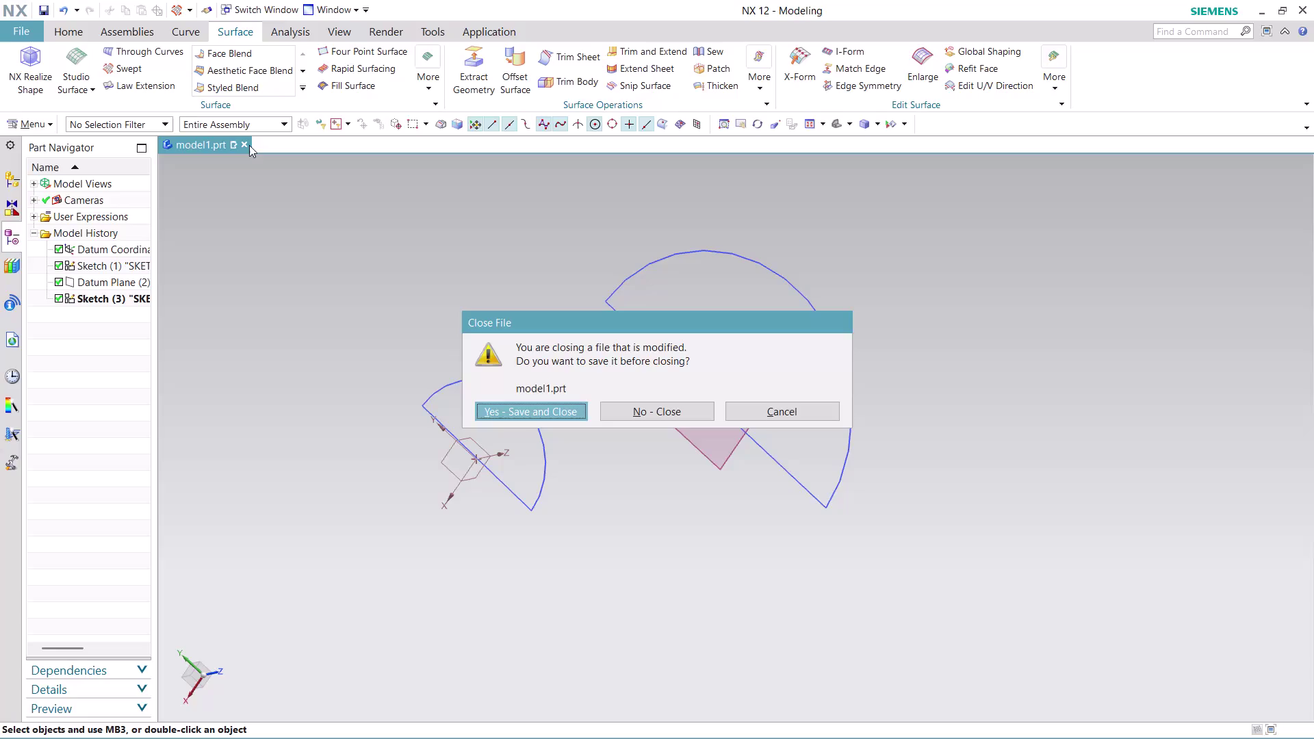
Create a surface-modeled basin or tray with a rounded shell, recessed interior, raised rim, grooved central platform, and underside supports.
Close model1.prt, search commands for JOURNAL, and choose to record a new journal.
click(682, 412)
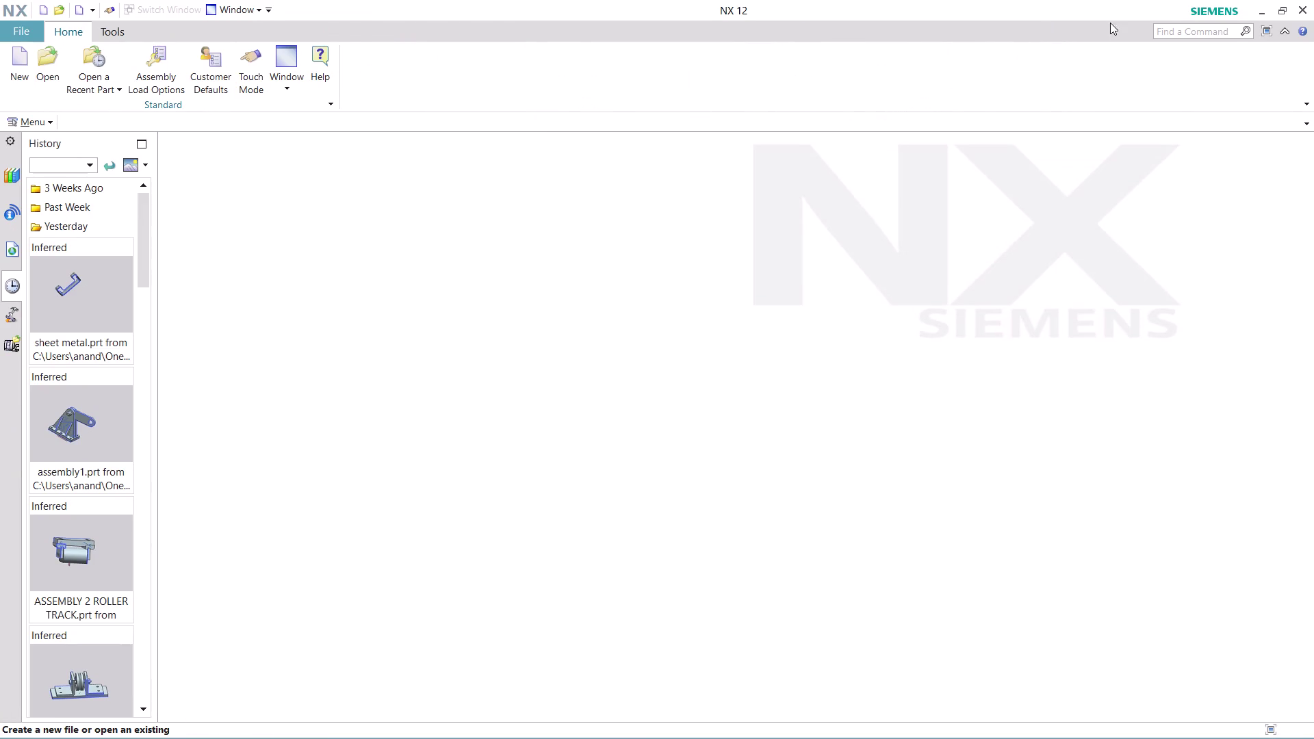
click(1180, 28)
key(j)
key(o)
text(UE)
key(BackSpace)
text(RNAL)
key(Return)
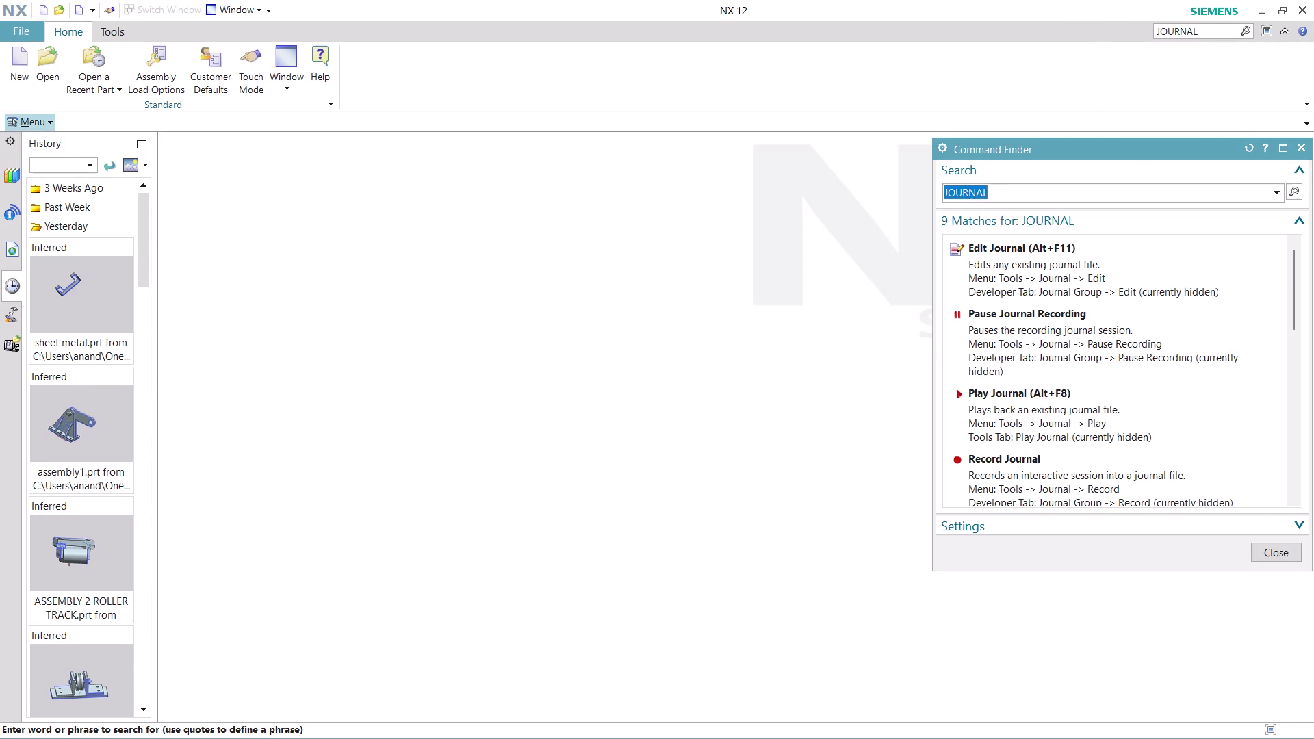
scroll(down, 3)
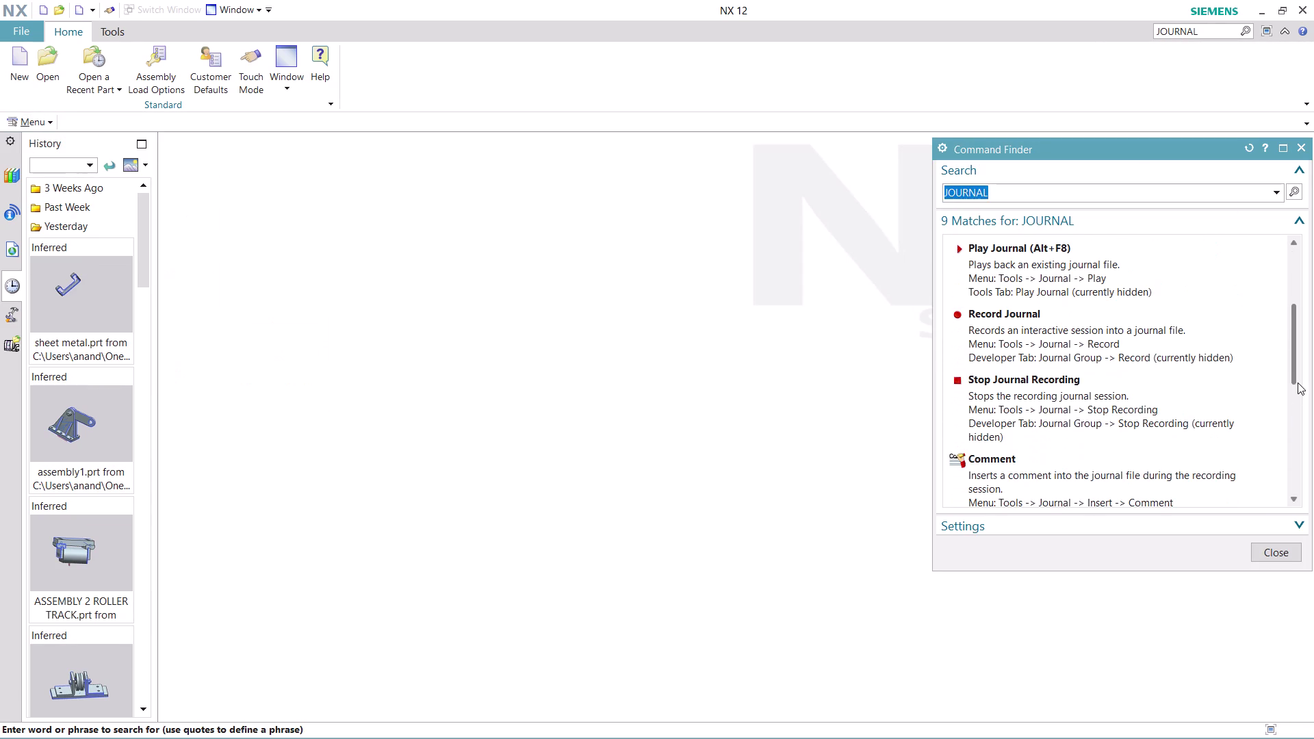
click(997, 317)
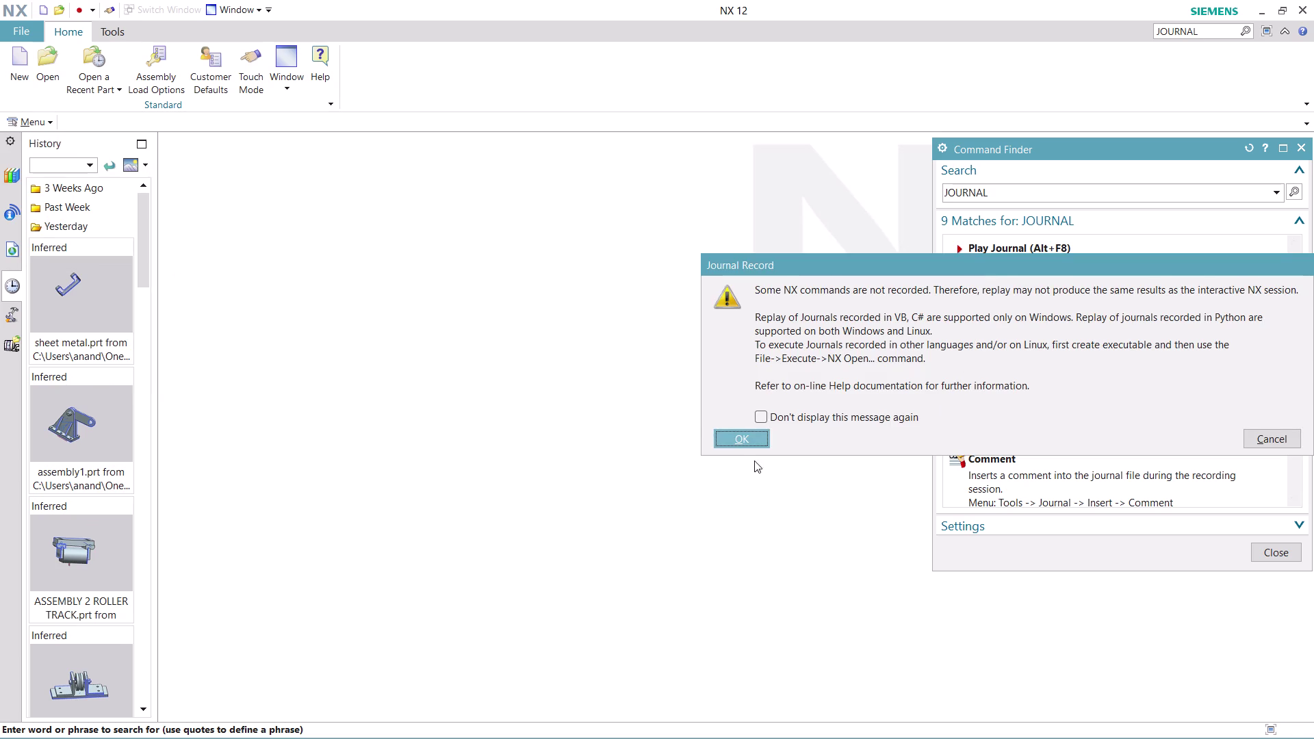
Accept the journal warning and browse to Desktop > nx-cad drawing files.
click(738, 437)
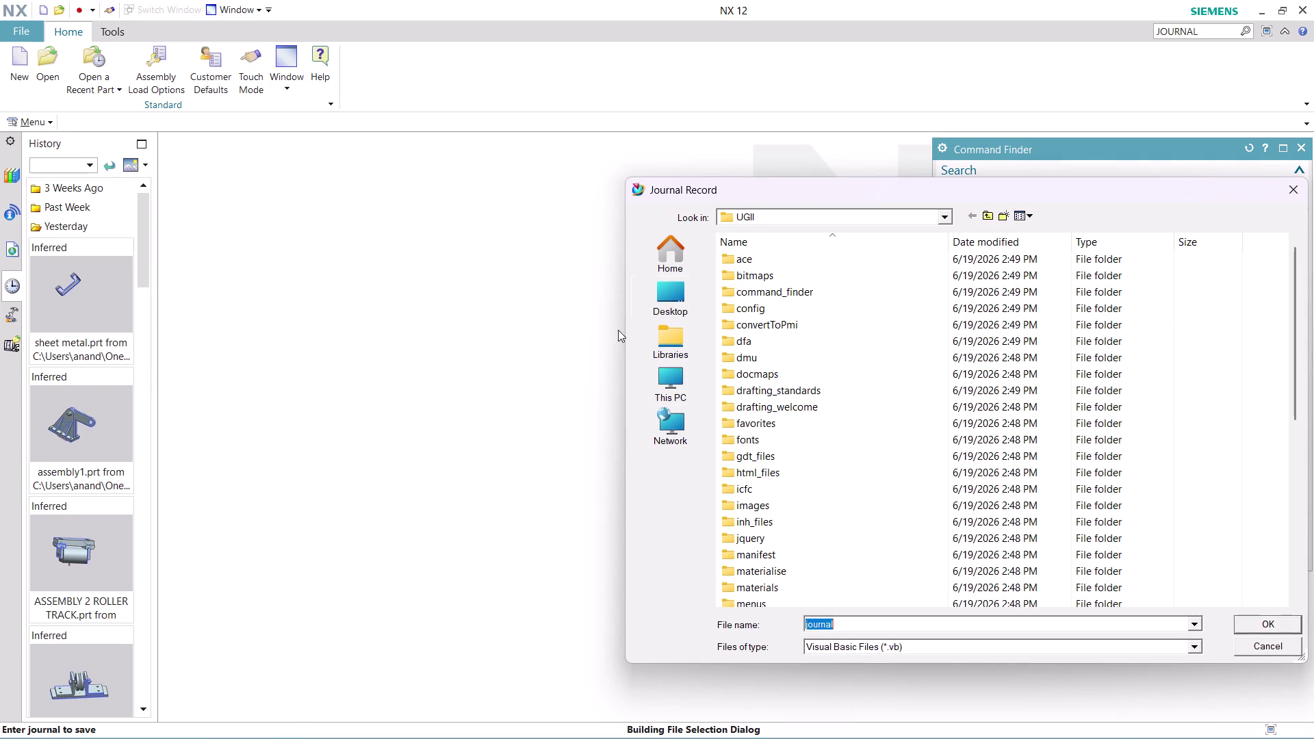
click(678, 301)
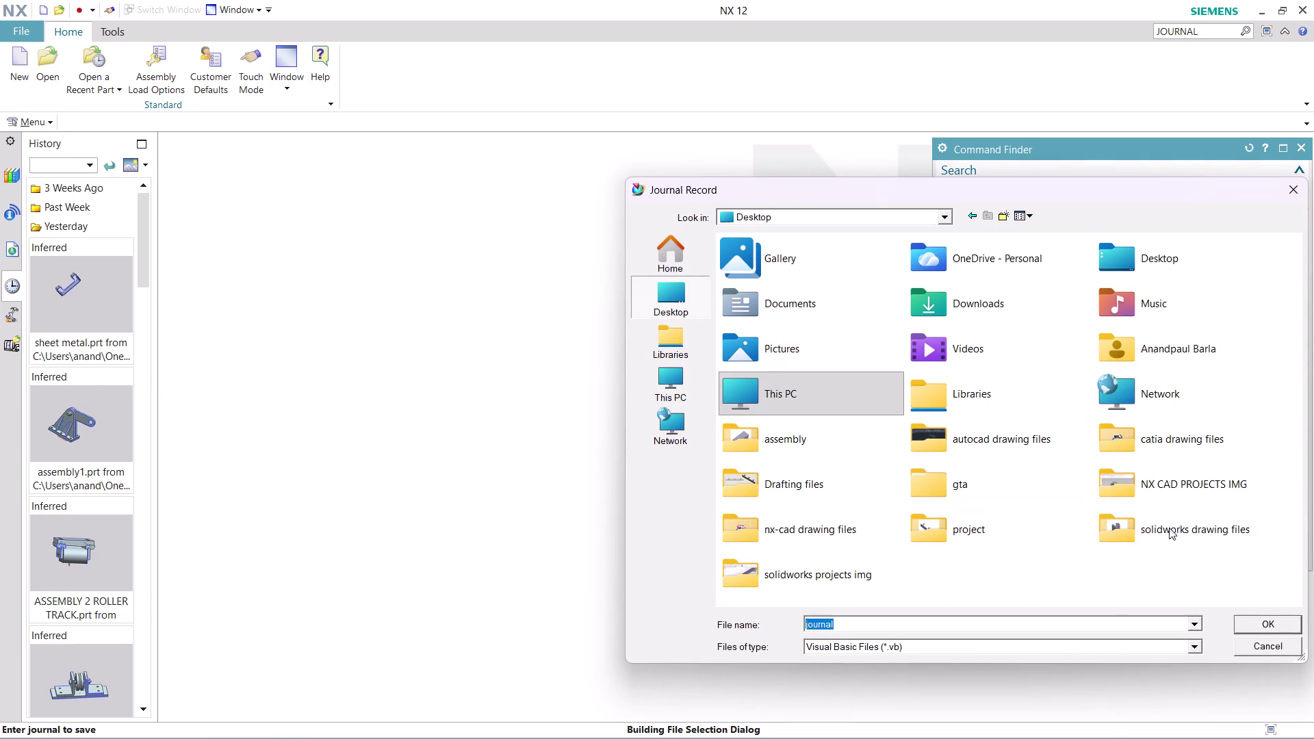
double_click(816, 524)
click(854, 621)
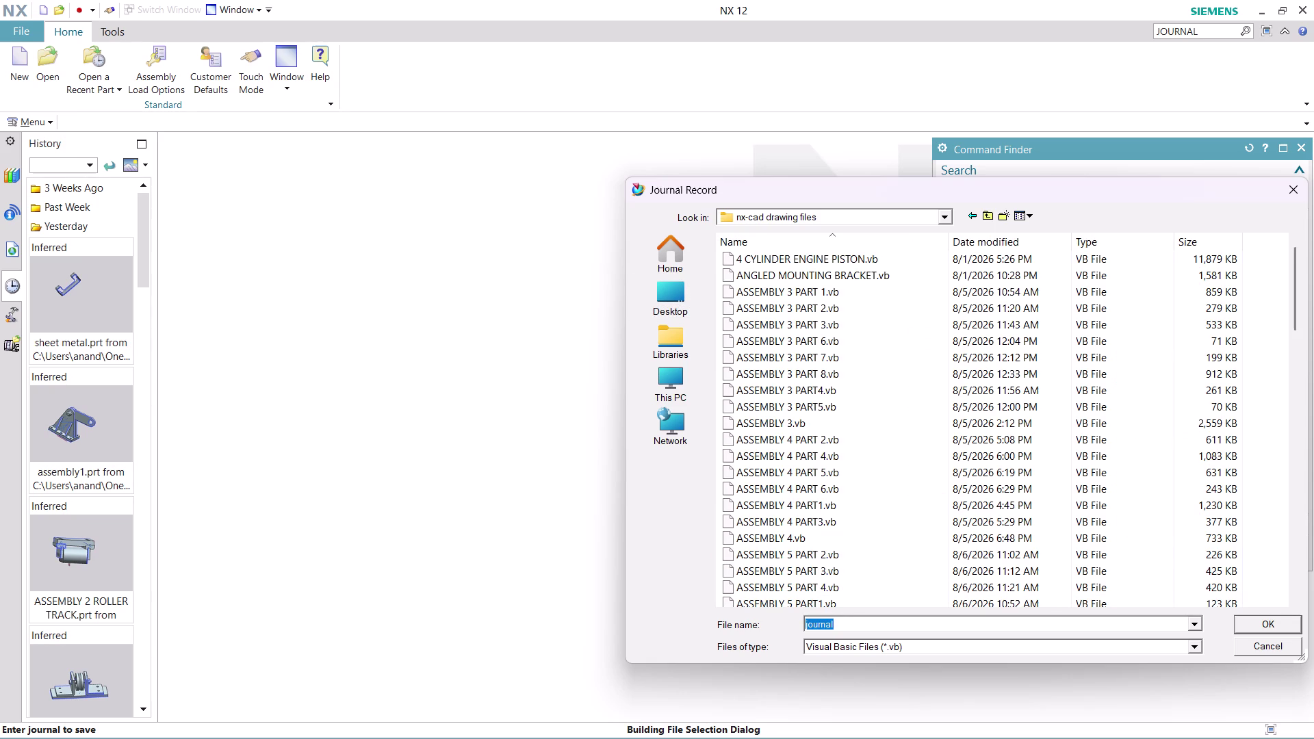
Name the journal 'SURFACE MODEL 1', start recording, and close Command Finder.
click(854, 622)
text(NX)
key(BackSpace)
key(BackSpace)
key(BackSpace)
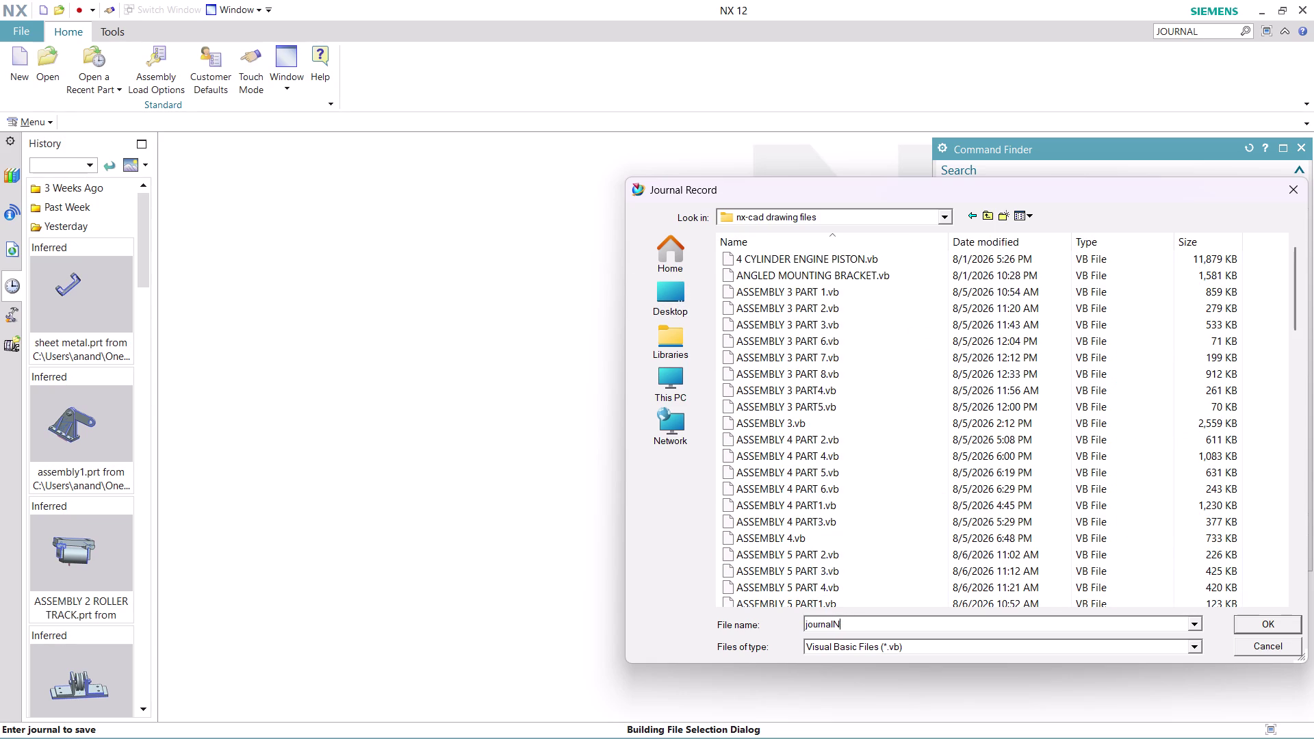
text(S)
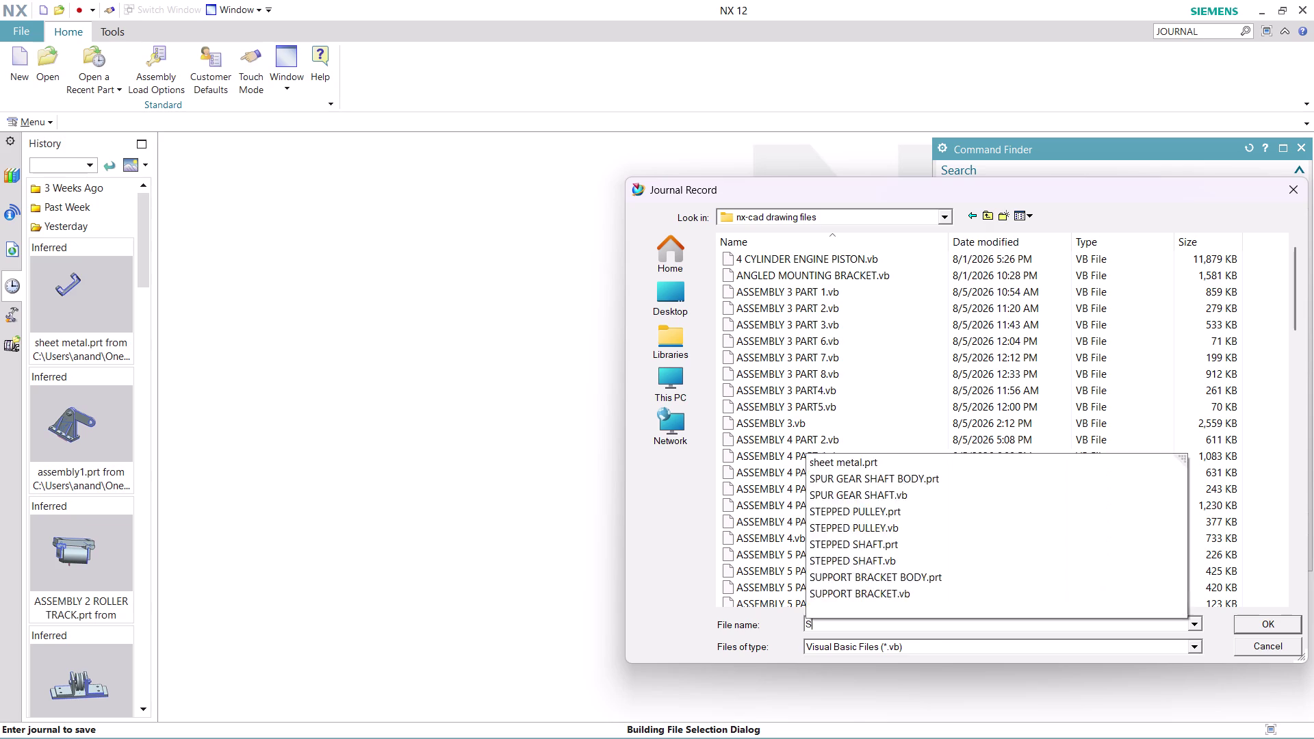
text(U)
key(r)
text(F)
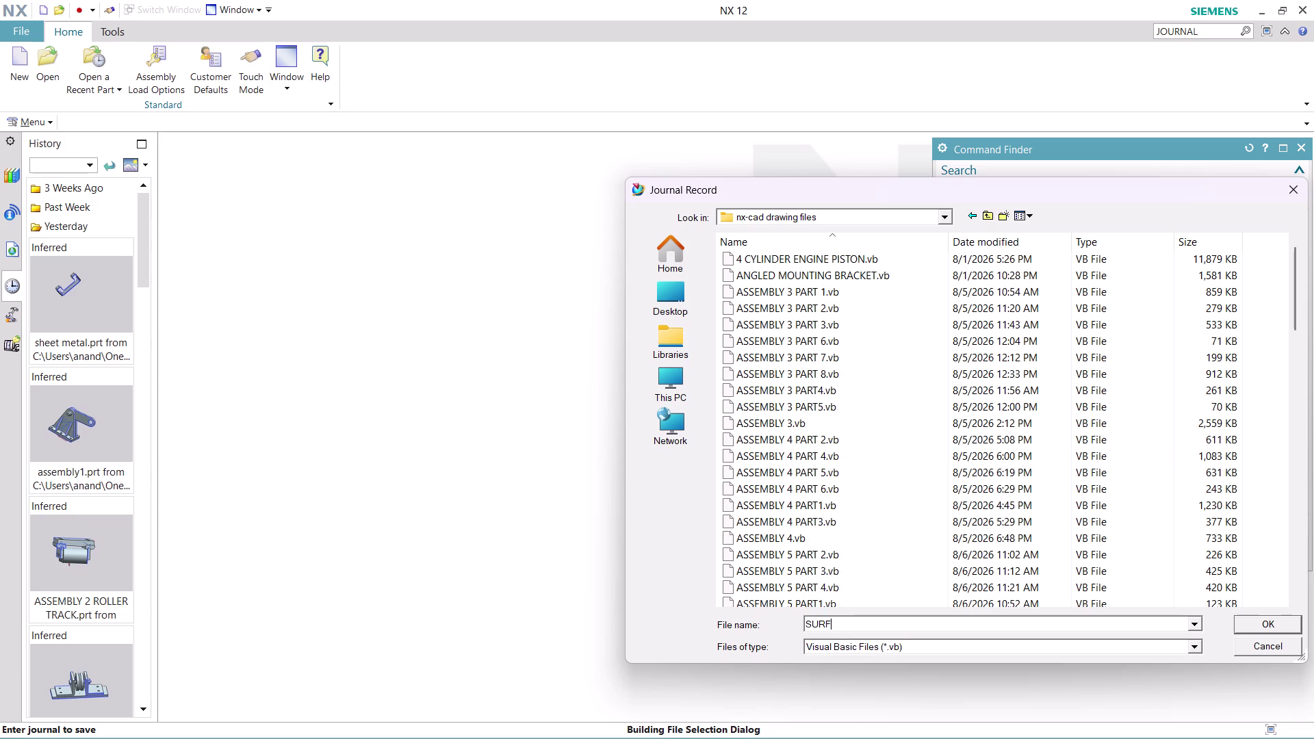
text(ACE)
key(space)
text(M)
text(ODEL)
key(space)
key(1)
key(Return)
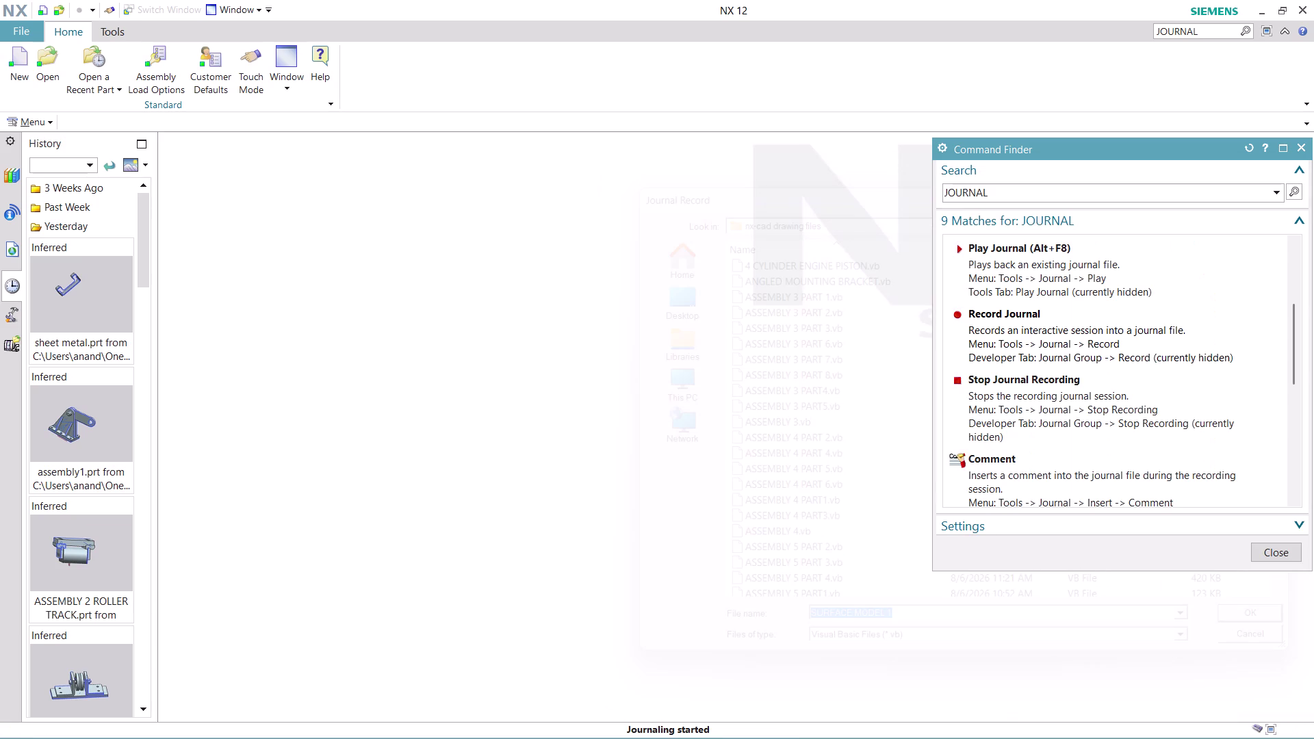
click(1285, 547)
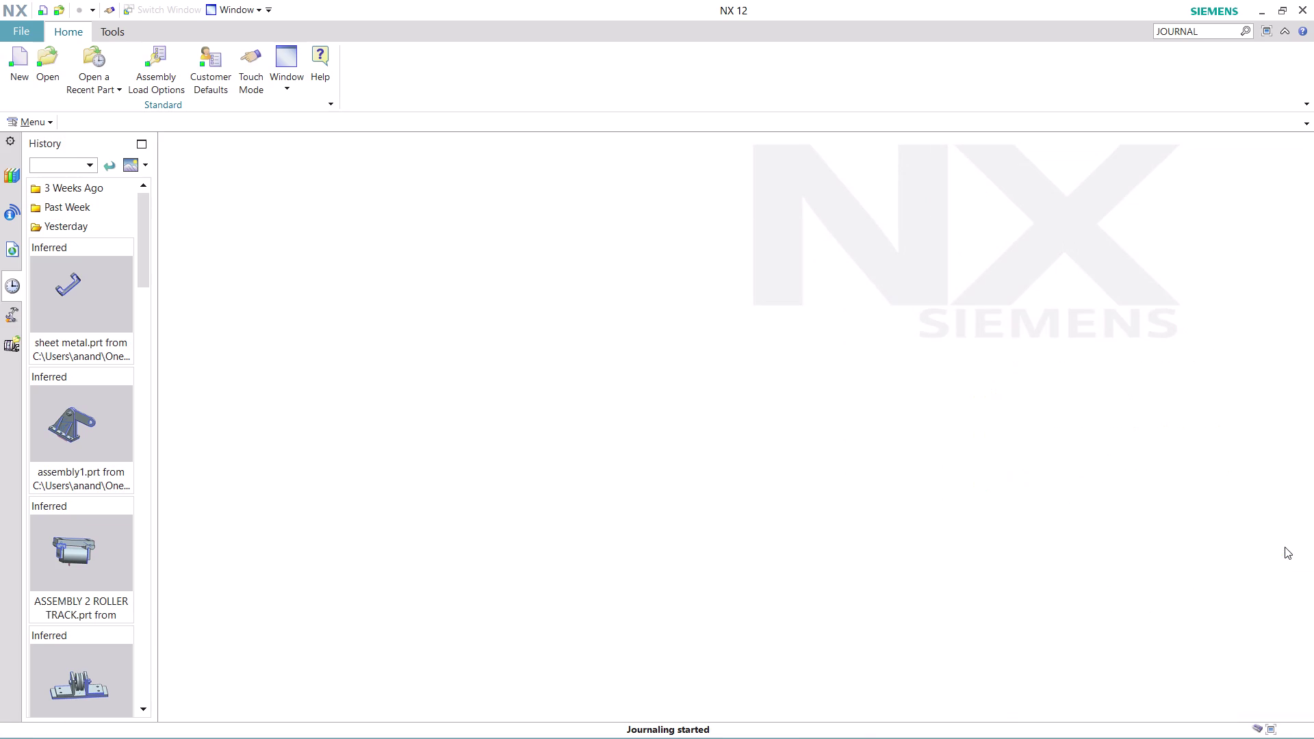
Create a new part from the millimetre Model template.
click(14, 83)
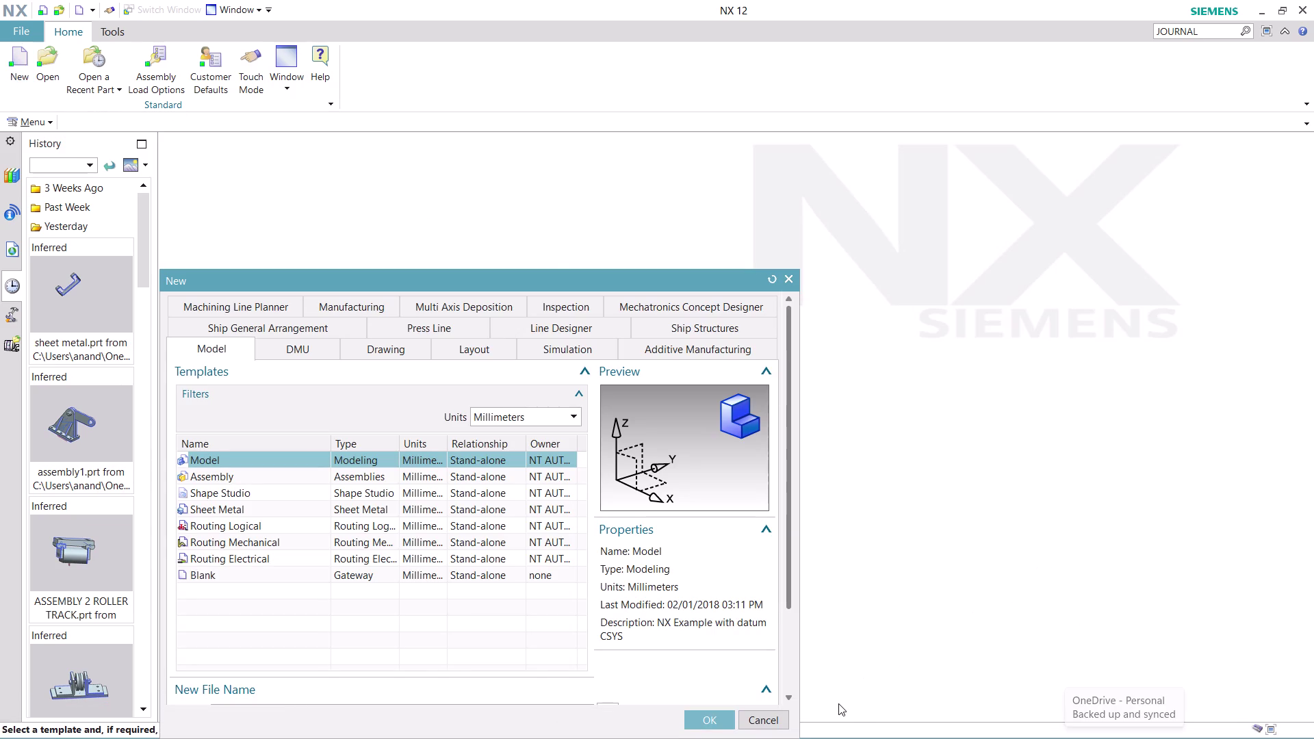
click(712, 723)
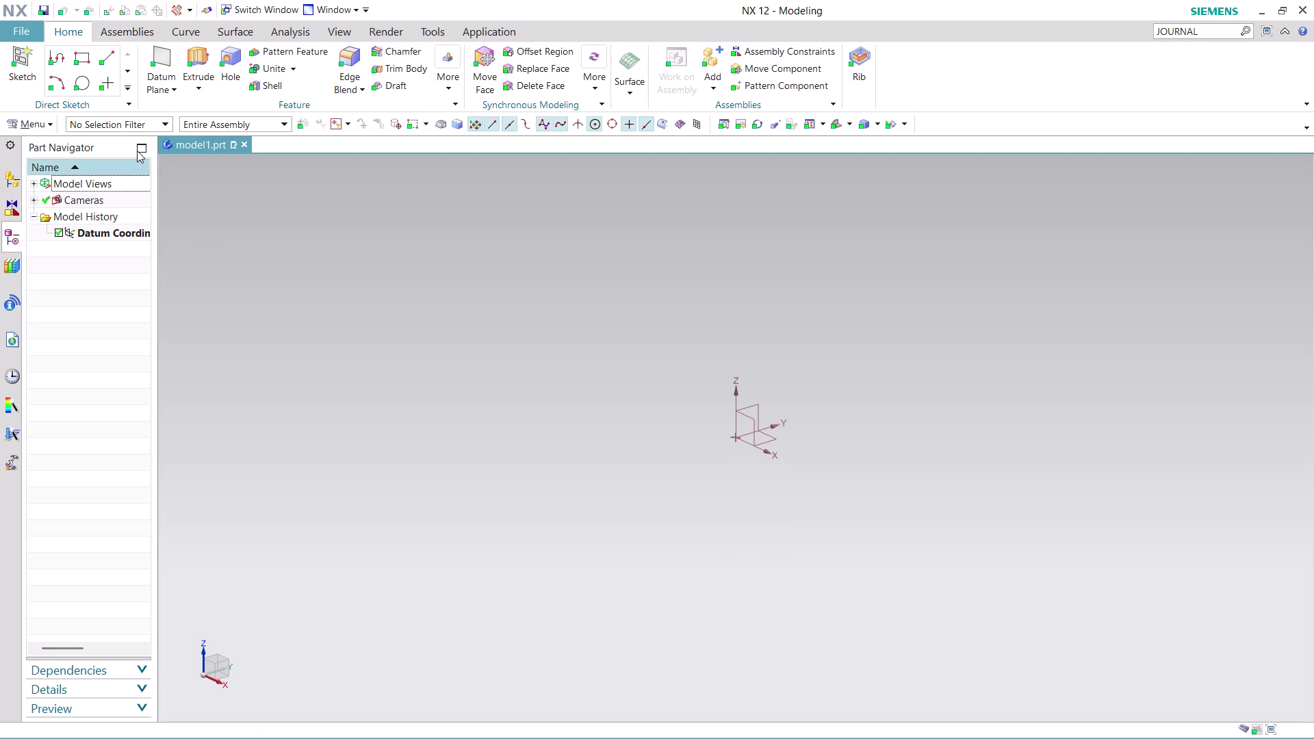
click(44, 119)
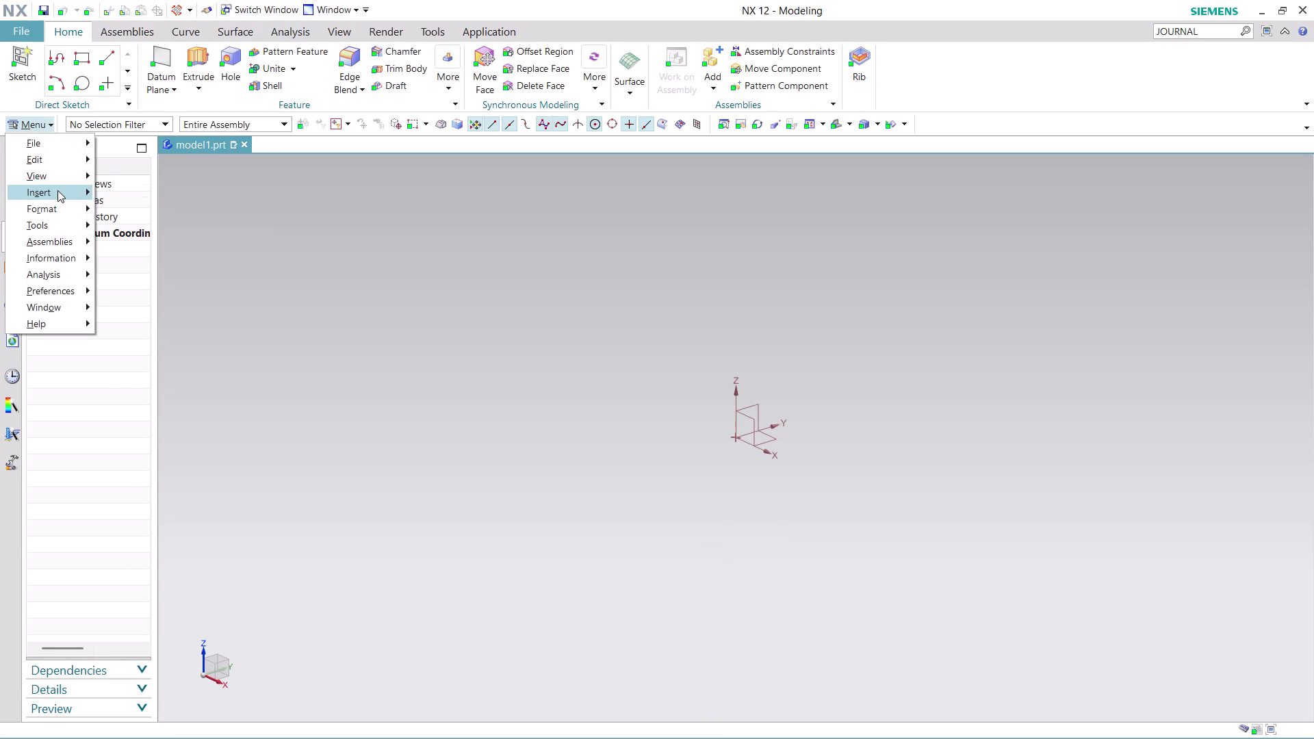
Create a sketch on the XY plane with a horizontal reference and origin at the datum origin.
click(183, 211)
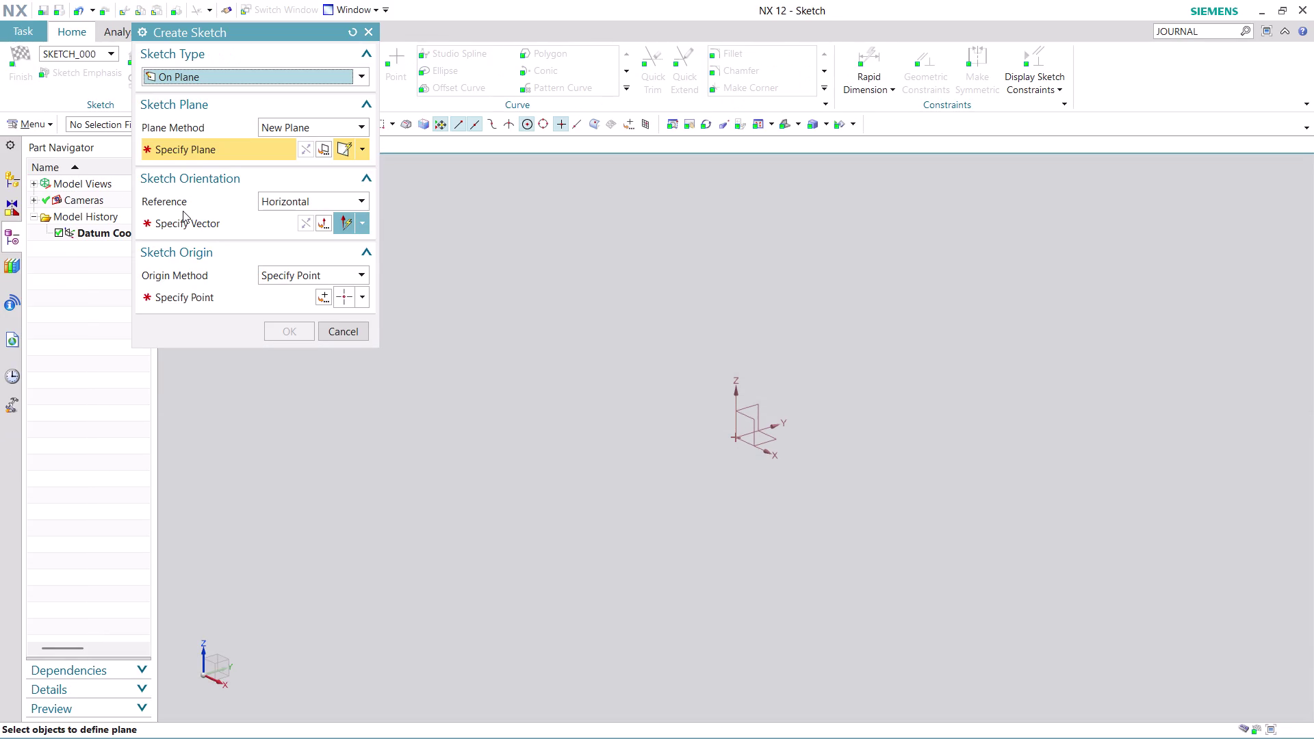
click(777, 439)
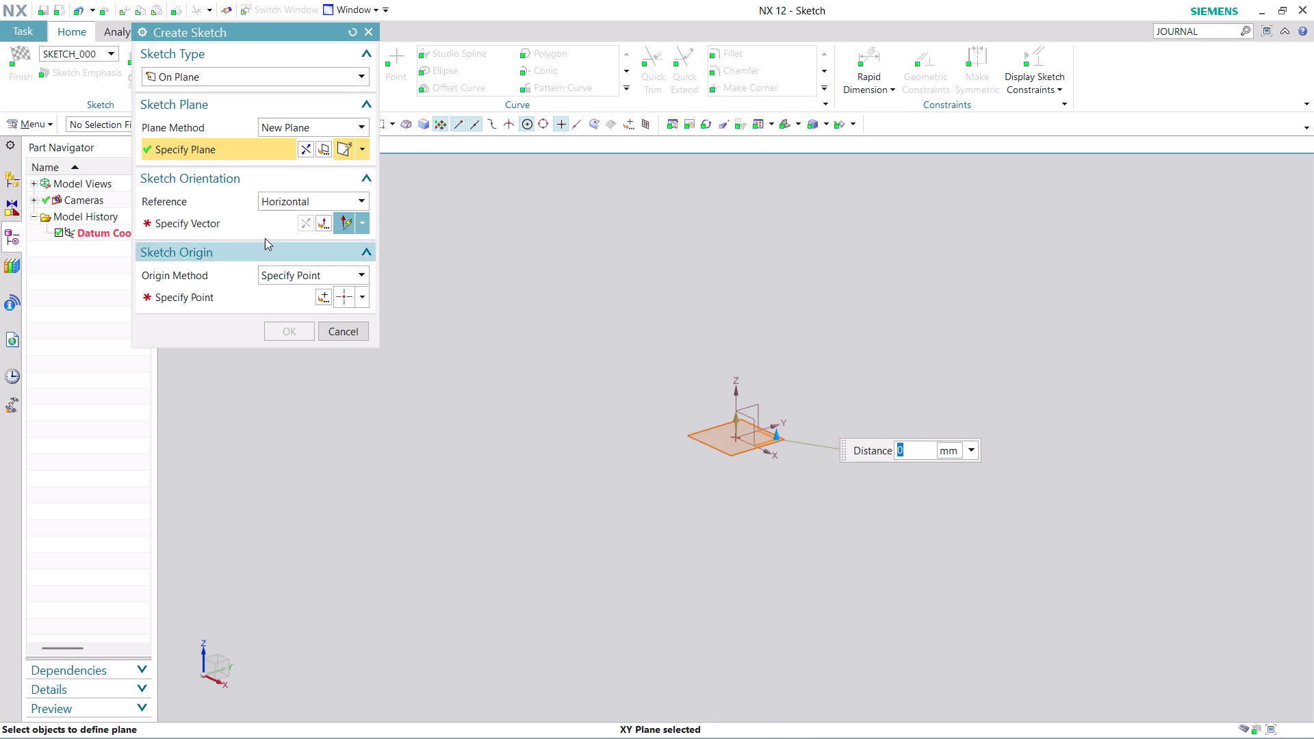
click(260, 230)
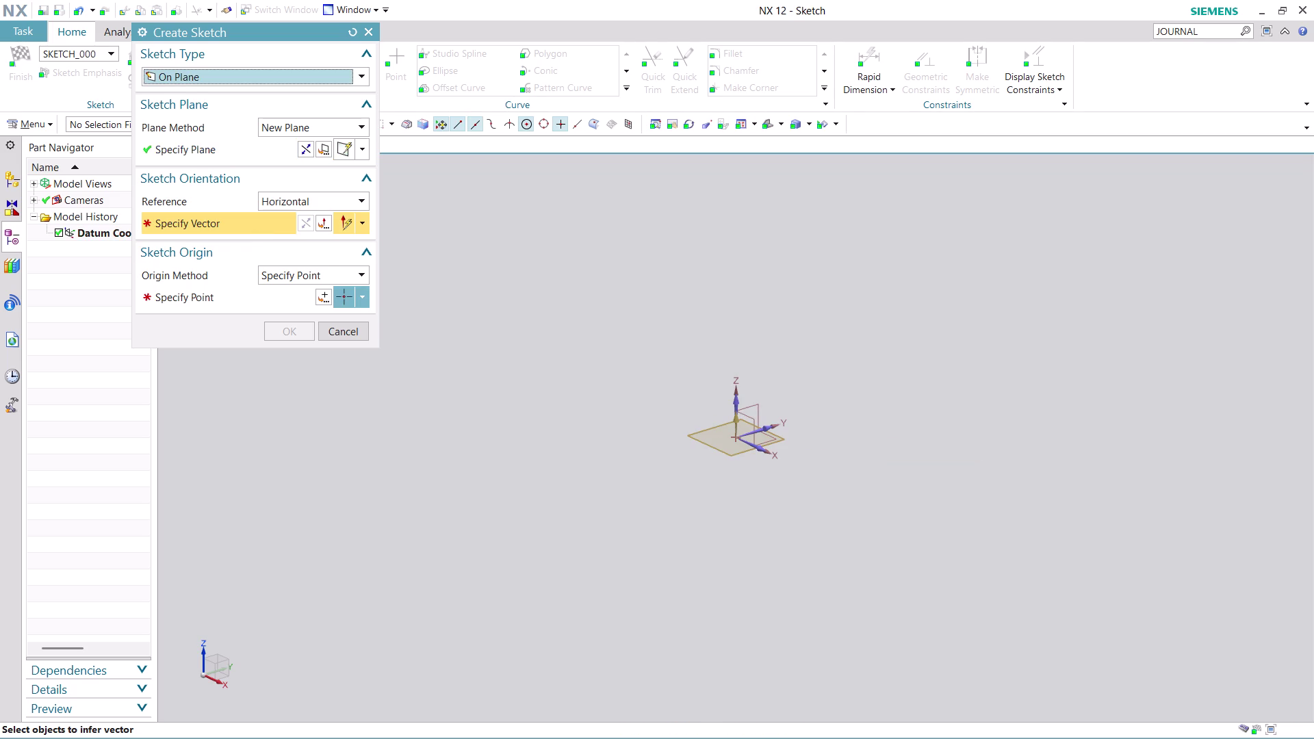
click(768, 423)
click(325, 302)
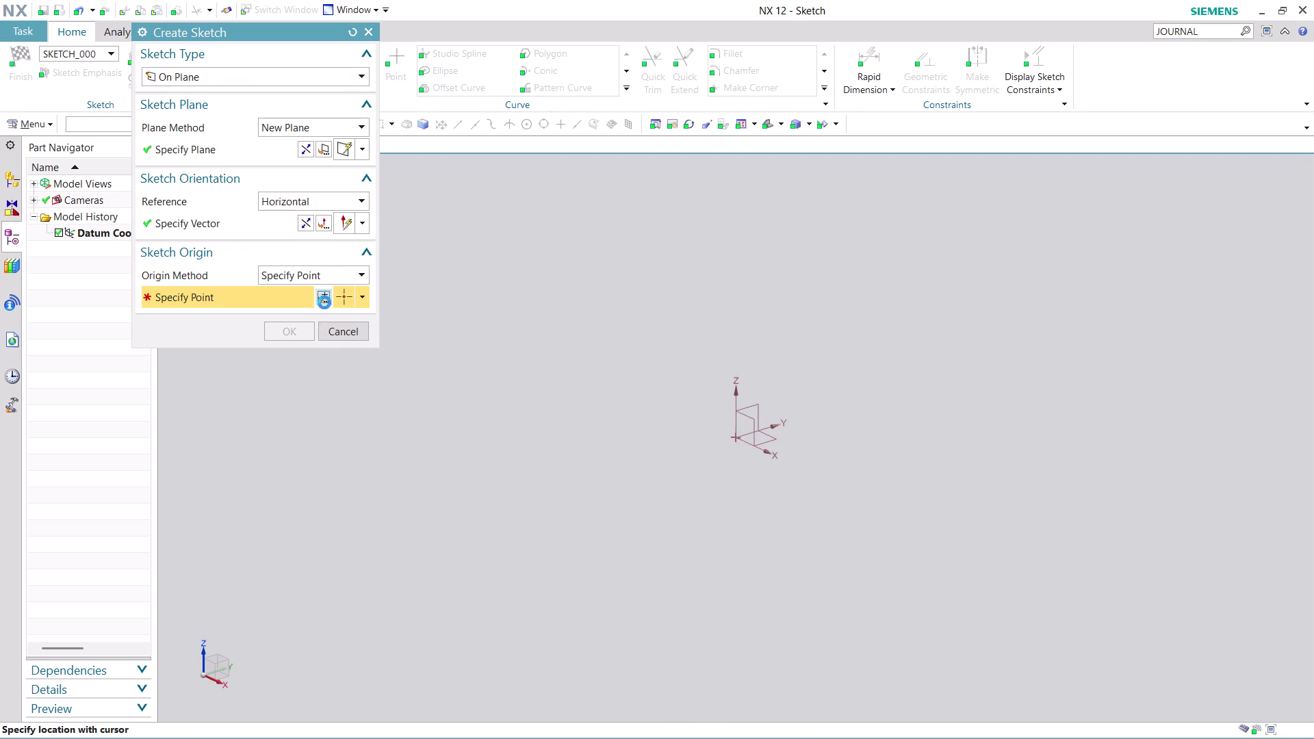
click(295, 314)
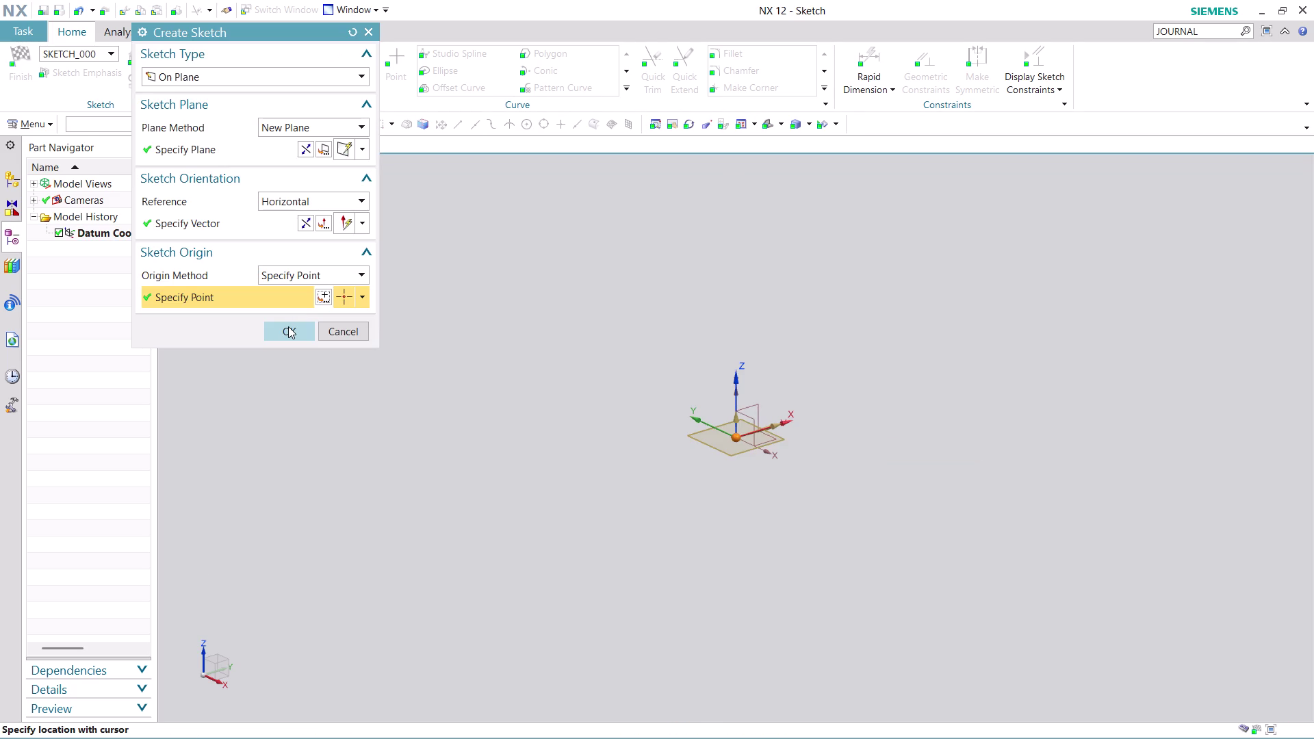
click(288, 327)
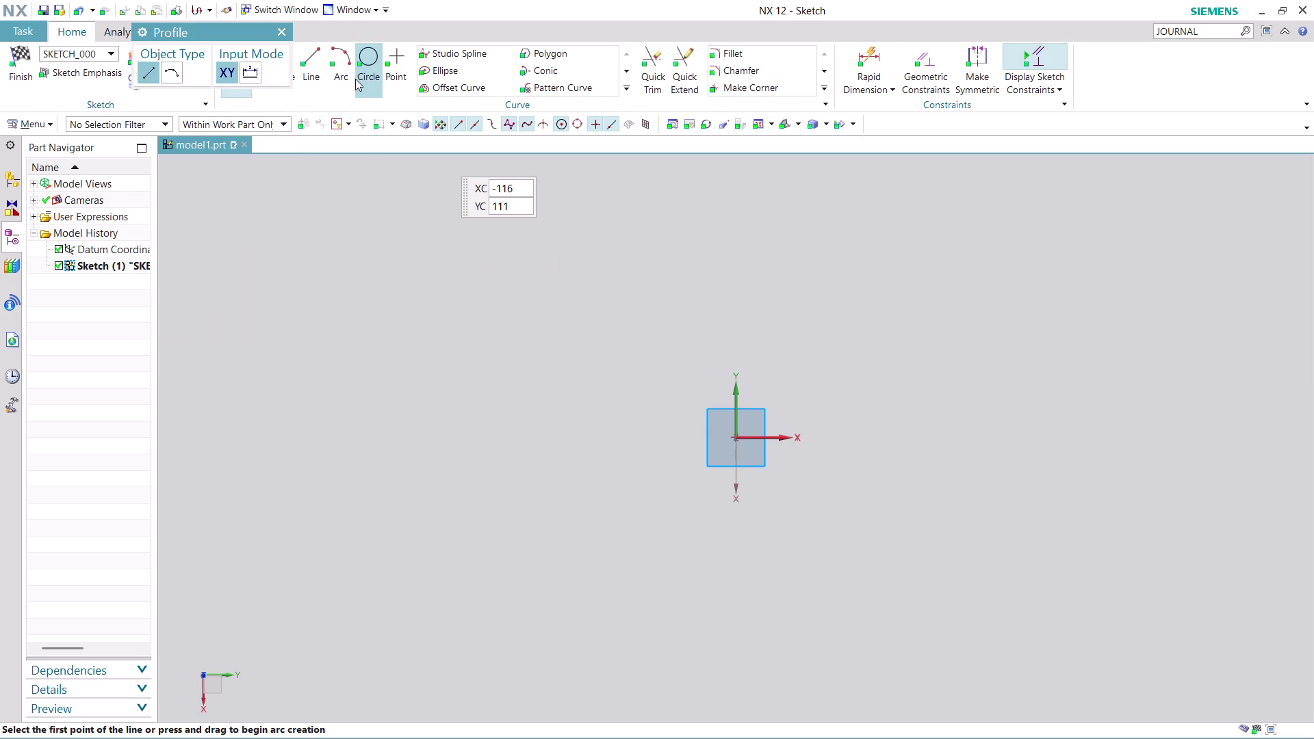
Start a corner-based rectangle, then abandon it.
drag(244, 32, 210, 143)
click(277, 60)
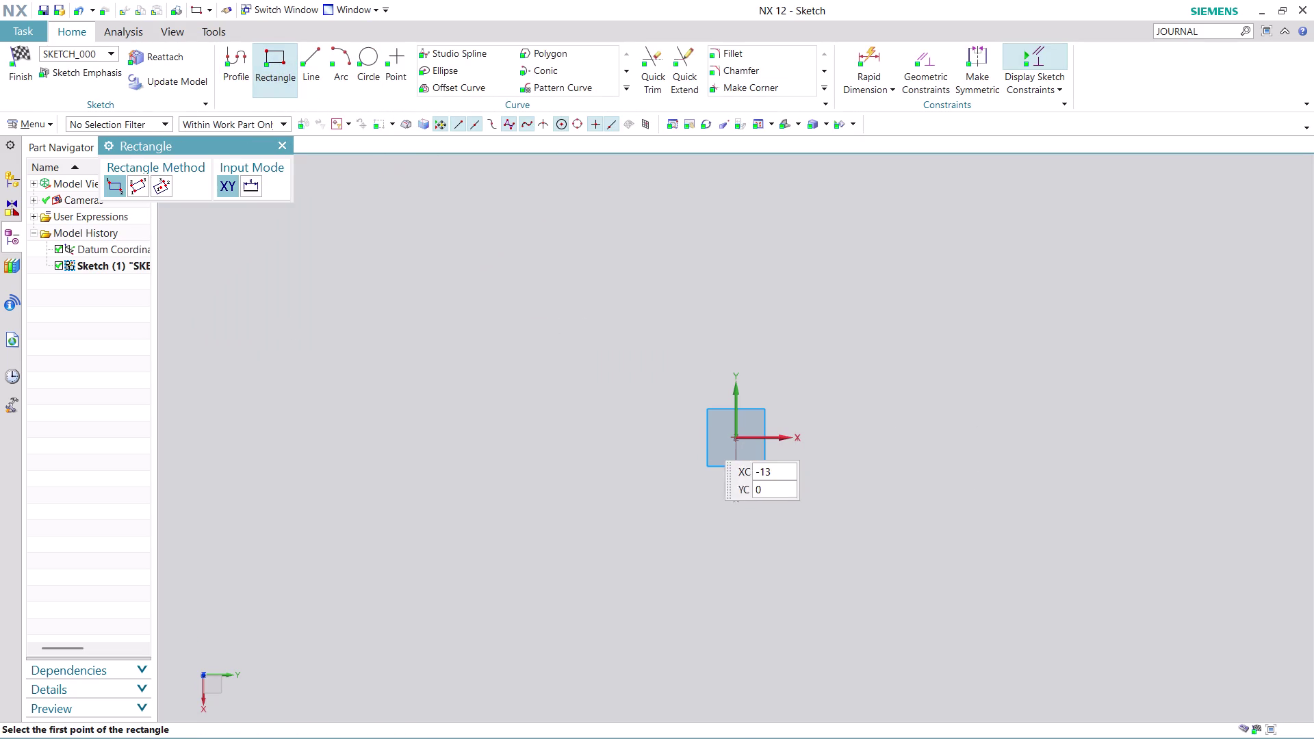
click(734, 437)
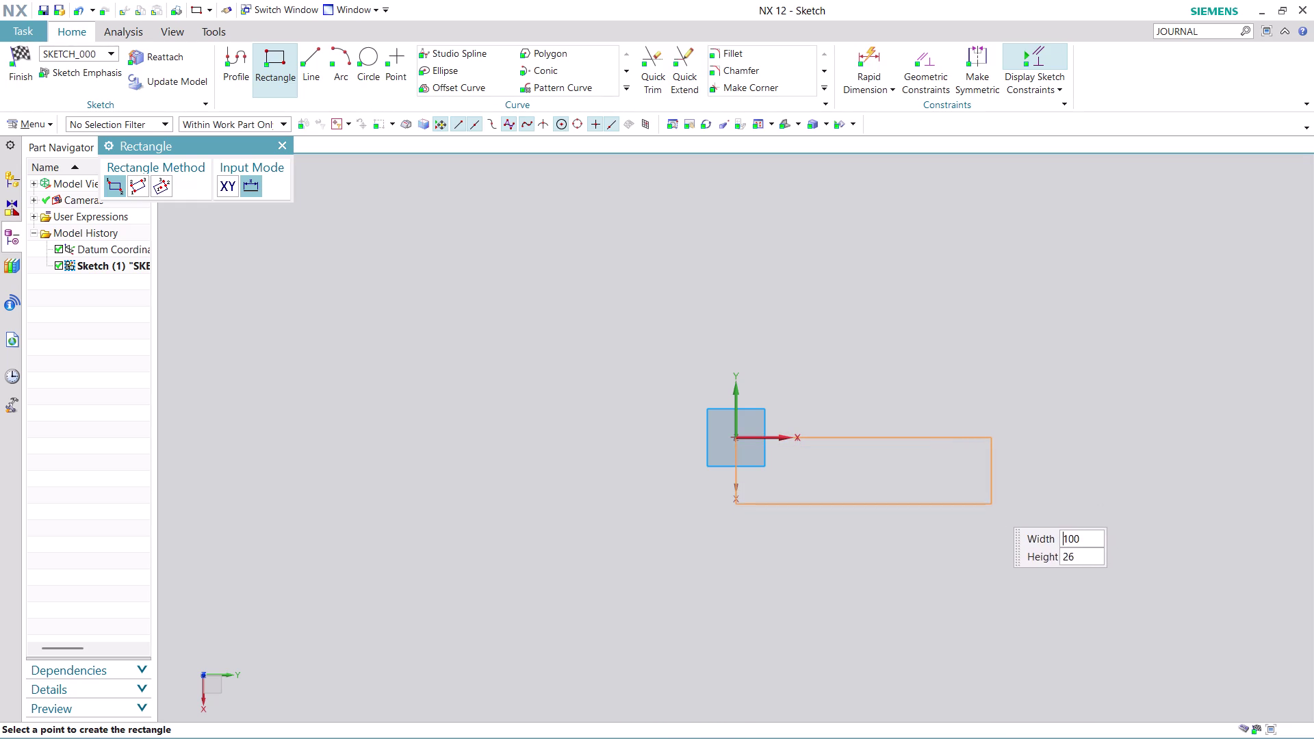
key(Escape)
Draw a From Center rectangle 180 wide at the origin and move its dimension above.
click(159, 185)
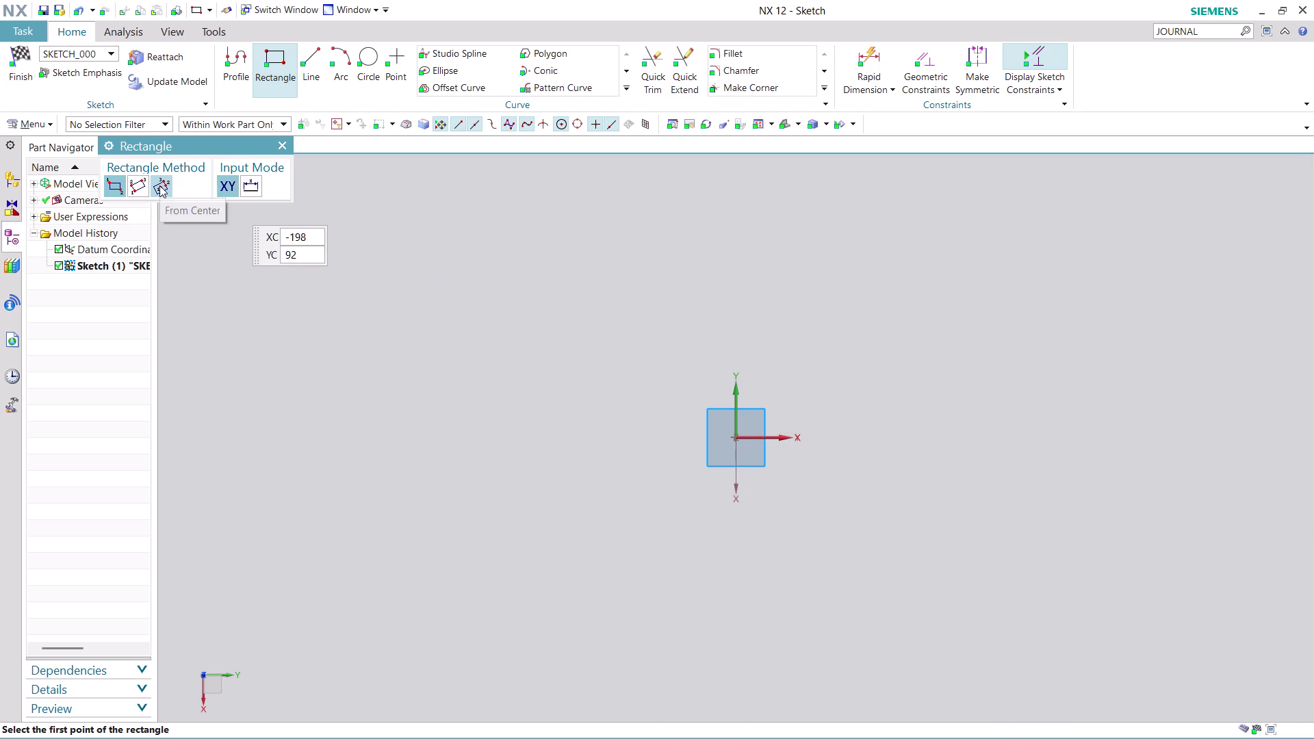
click(736, 436)
click(966, 437)
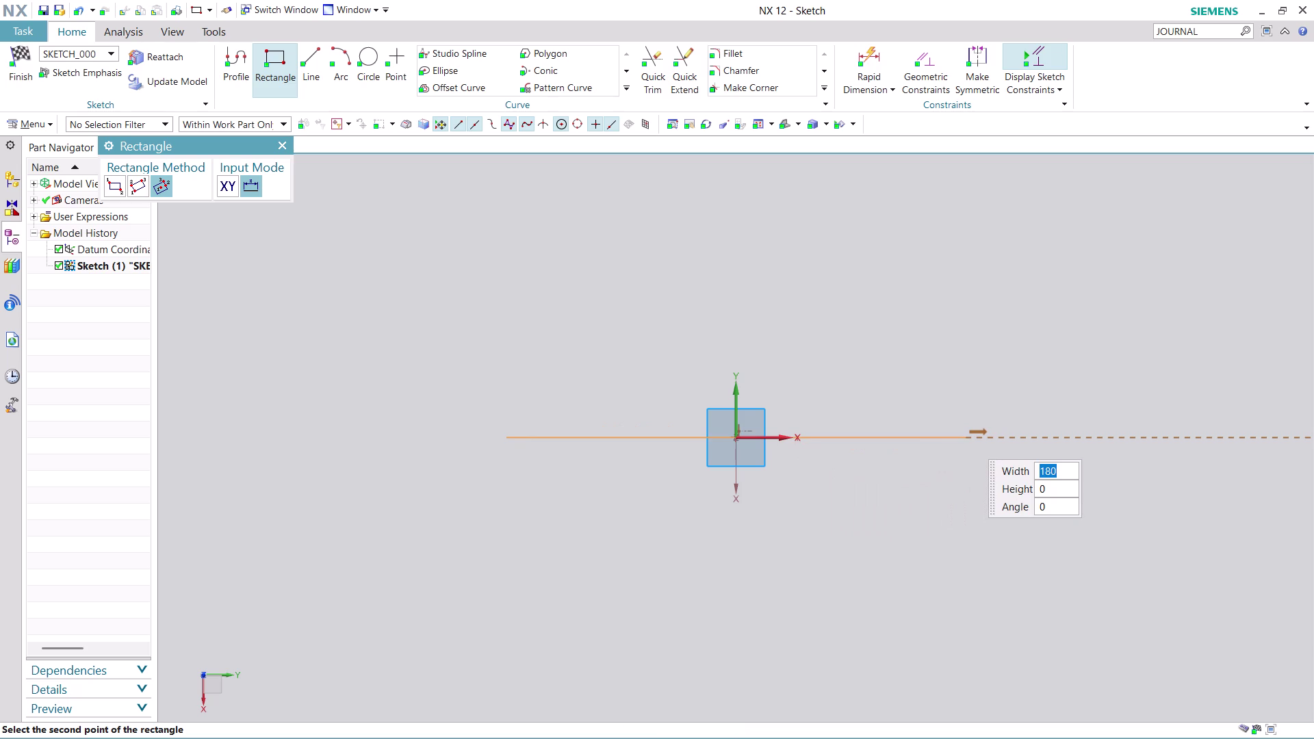
click(943, 566)
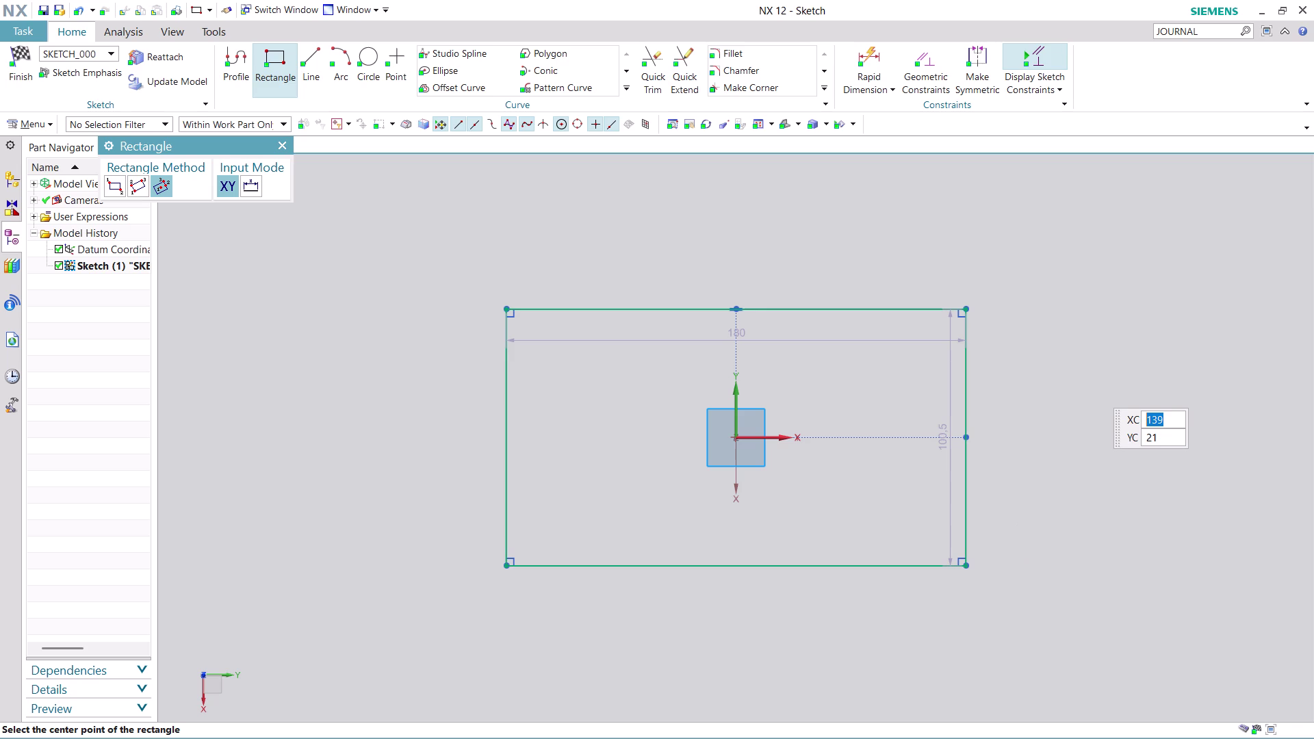
key(ctrl+super+F24)
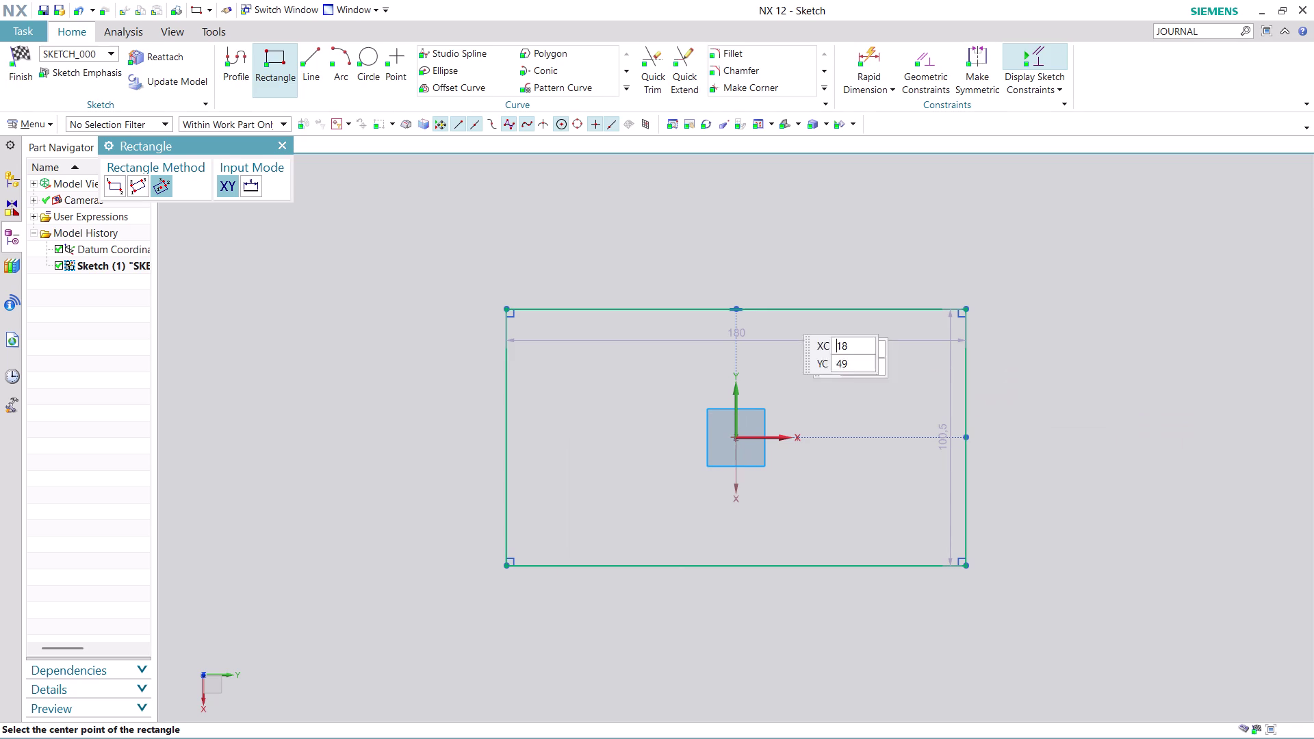
key(Escape)
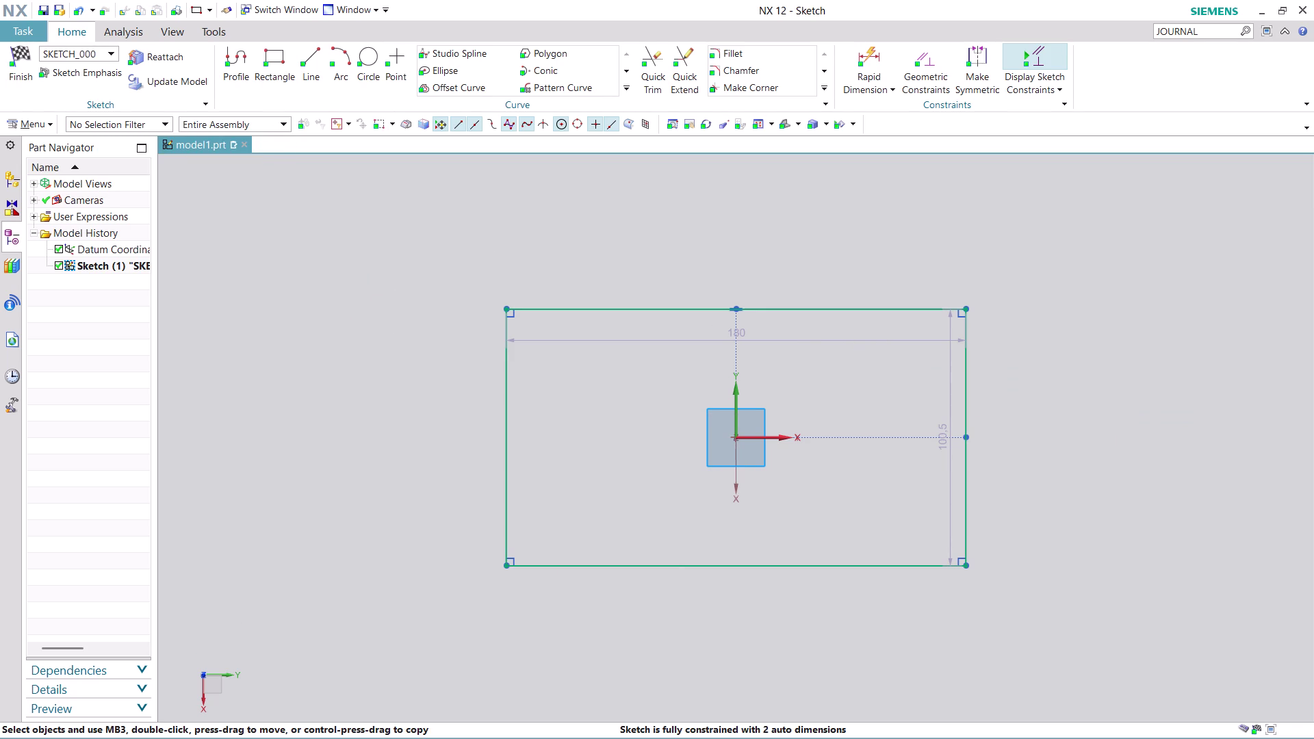
drag(651, 342, 652, 231)
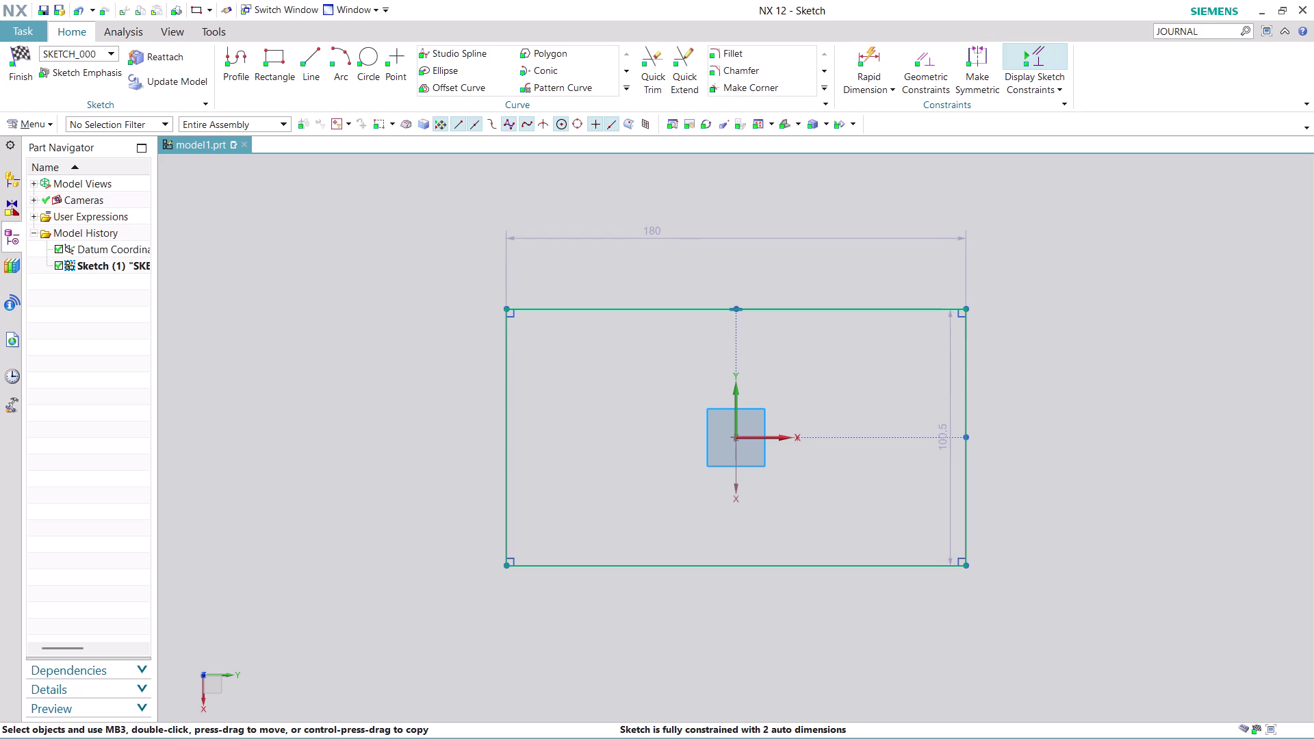
Drag the 100.5 height dimension clear of the rectangle.
drag(948, 474, 1091, 455)
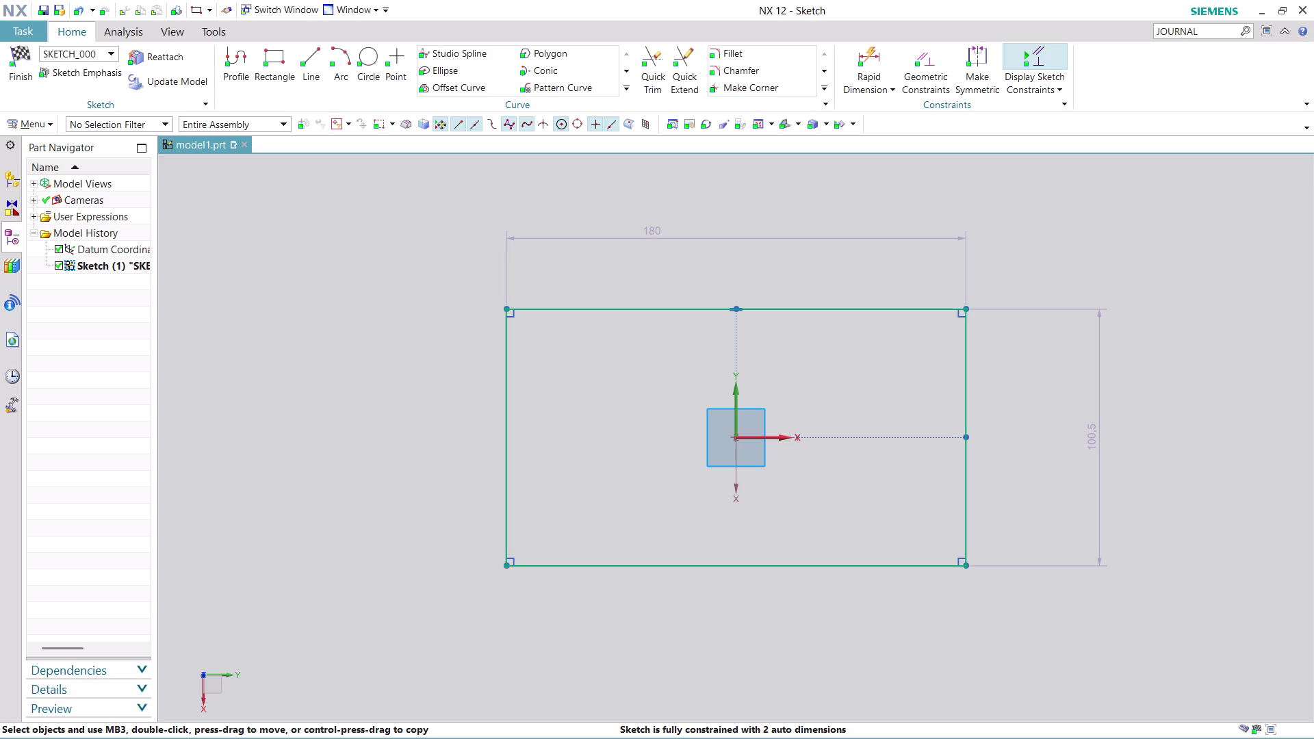
Change the rectangle's width dimension to 80 and height to 60.
double_click(666, 234)
double_click(666, 234)
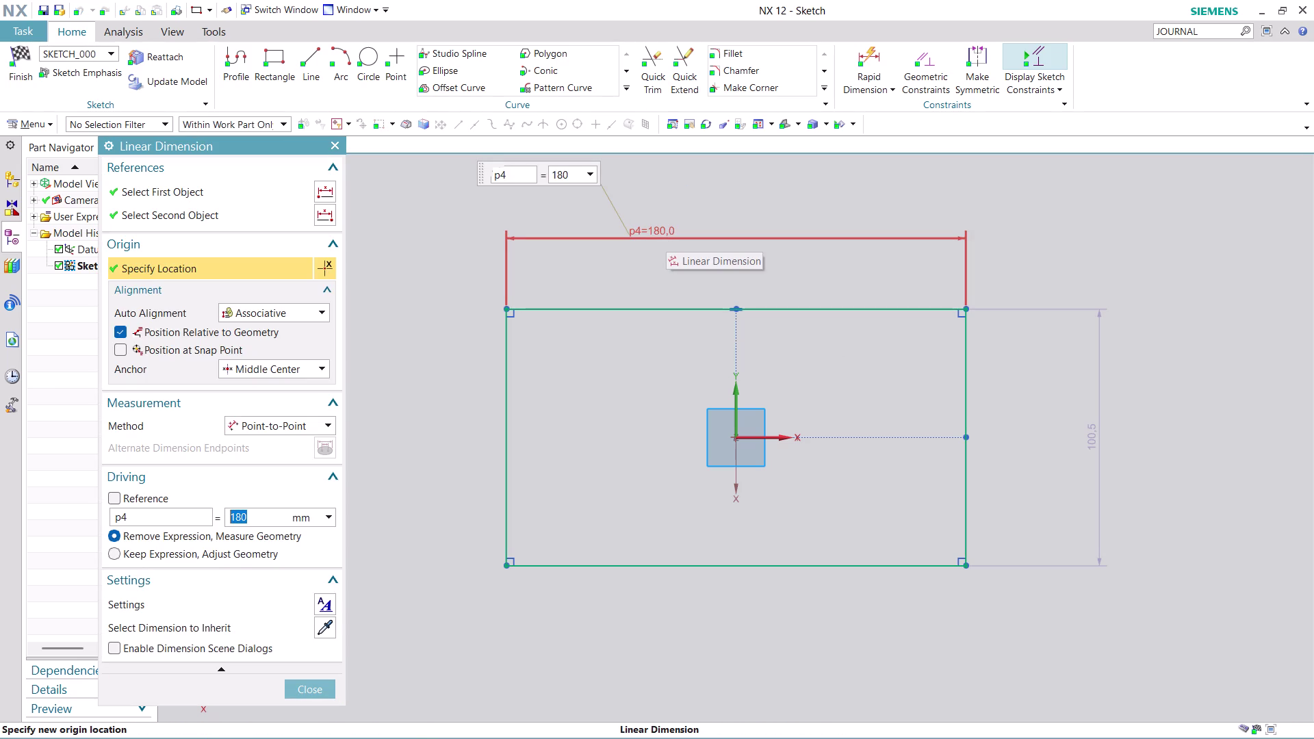
text(80)
key(Return)
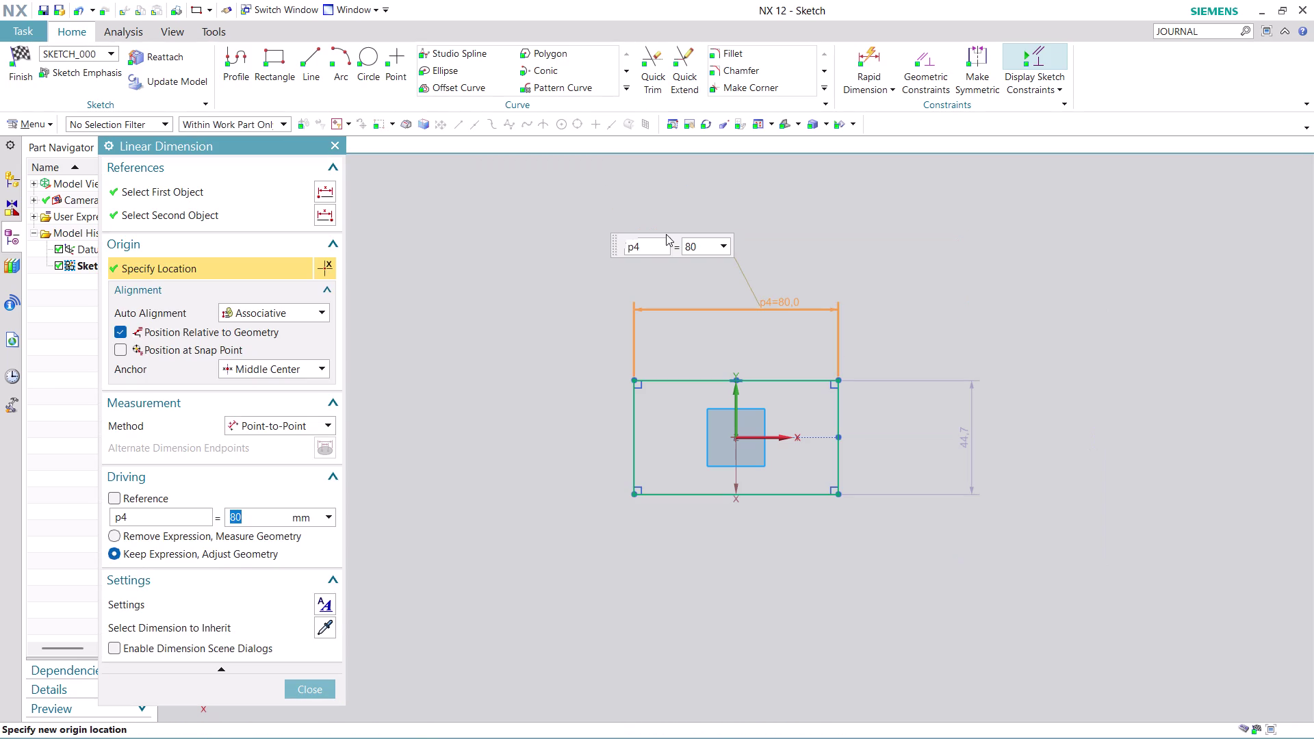
click(322, 691)
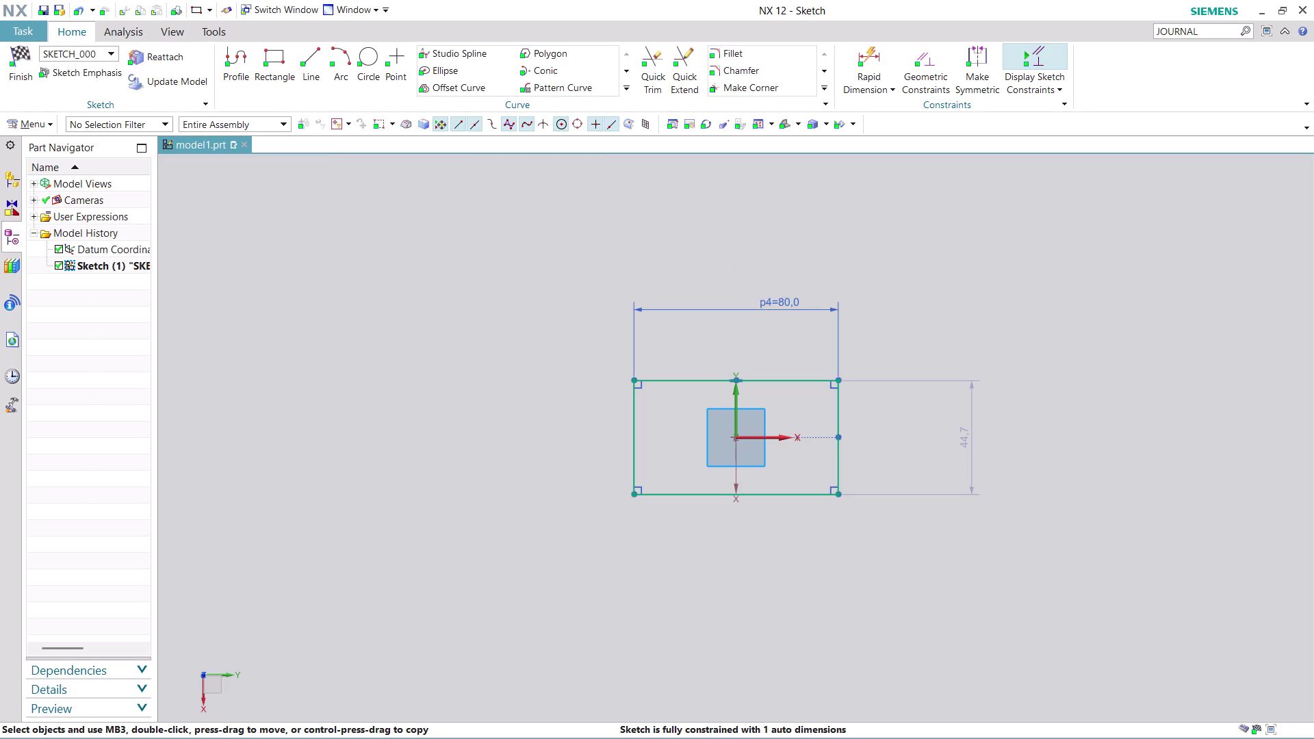
double_click(973, 438)
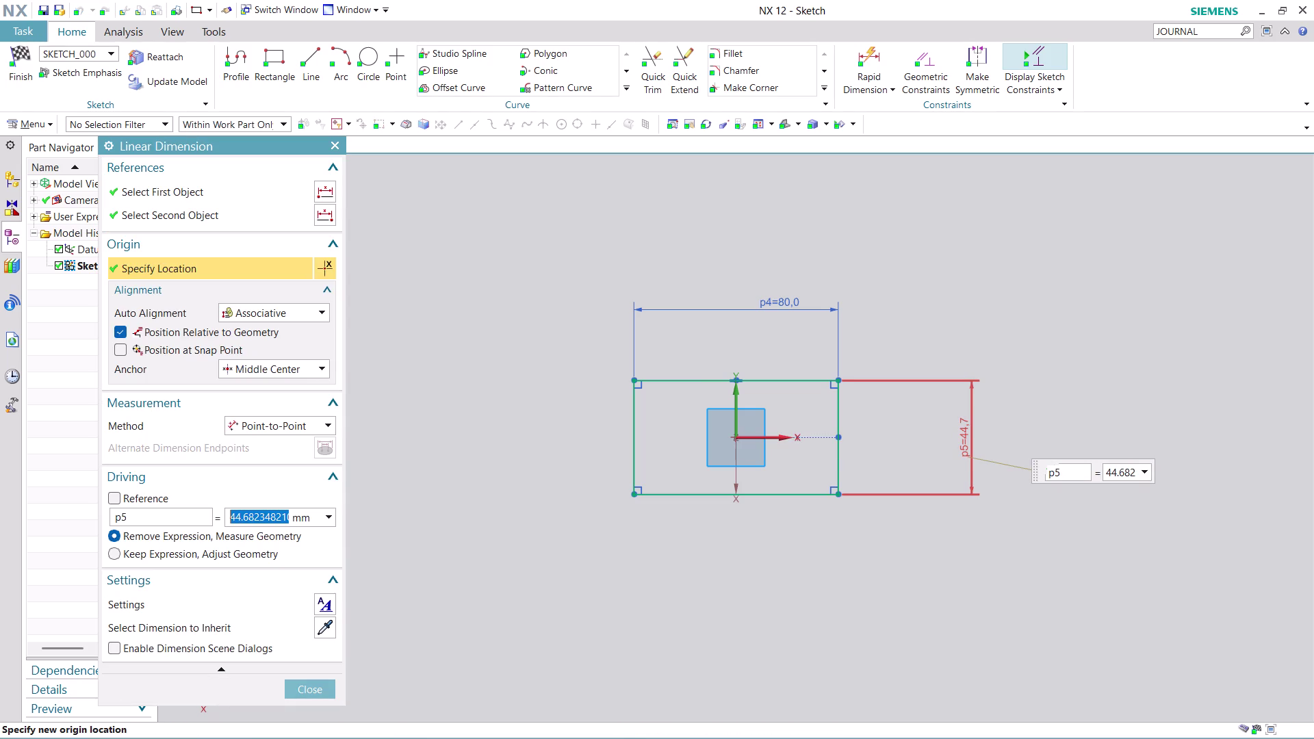
text(60)
key(Return)
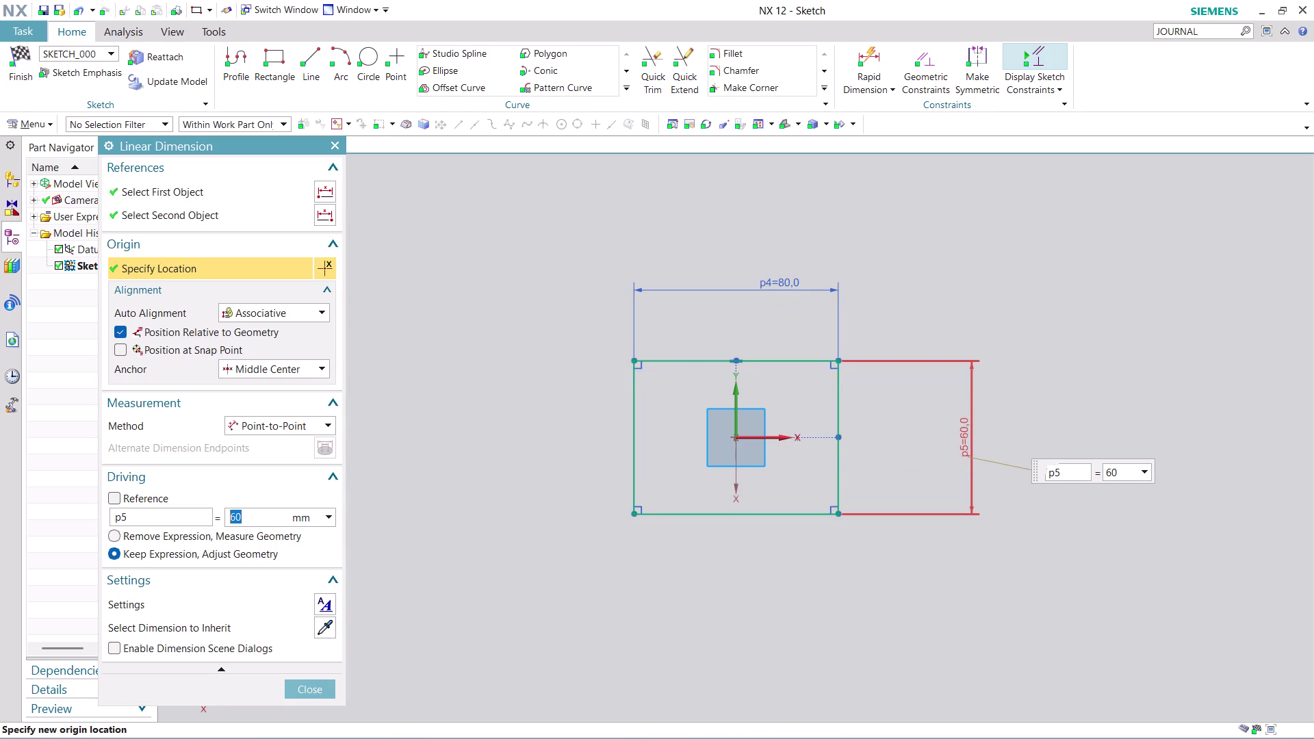
click(317, 692)
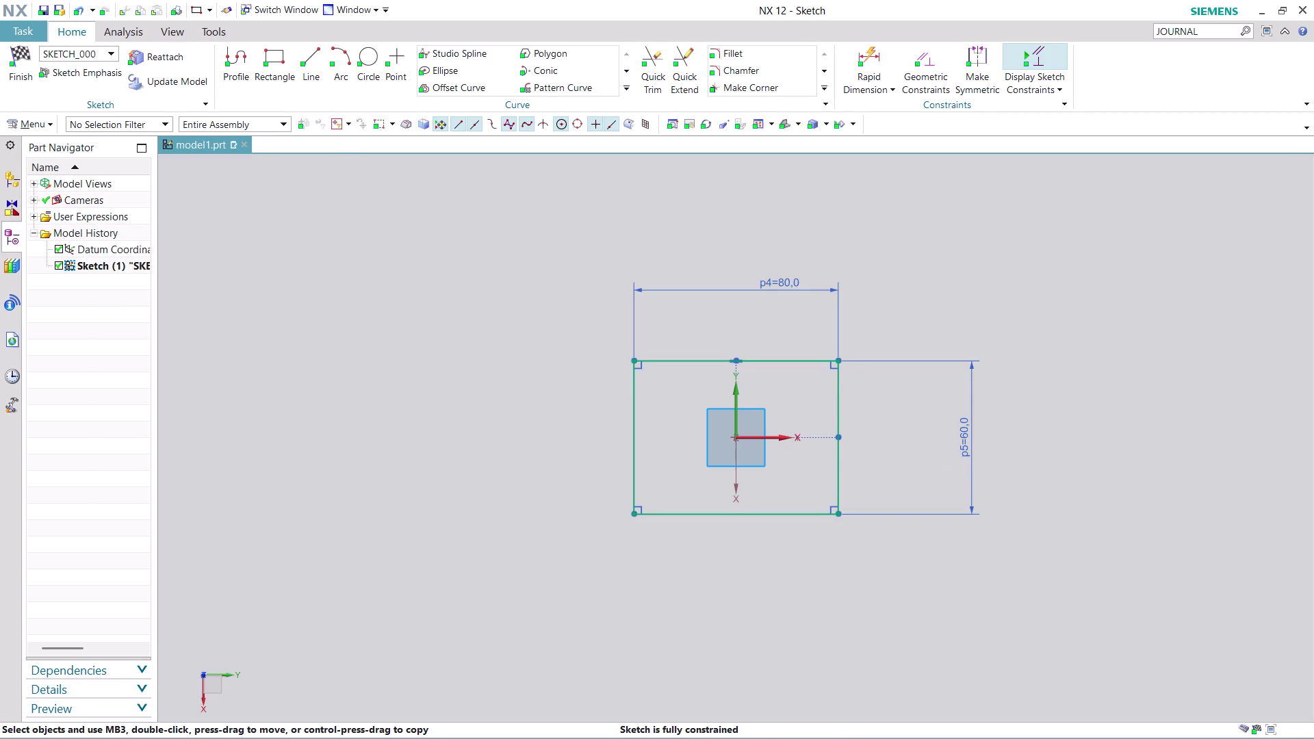
scroll(up, 3)
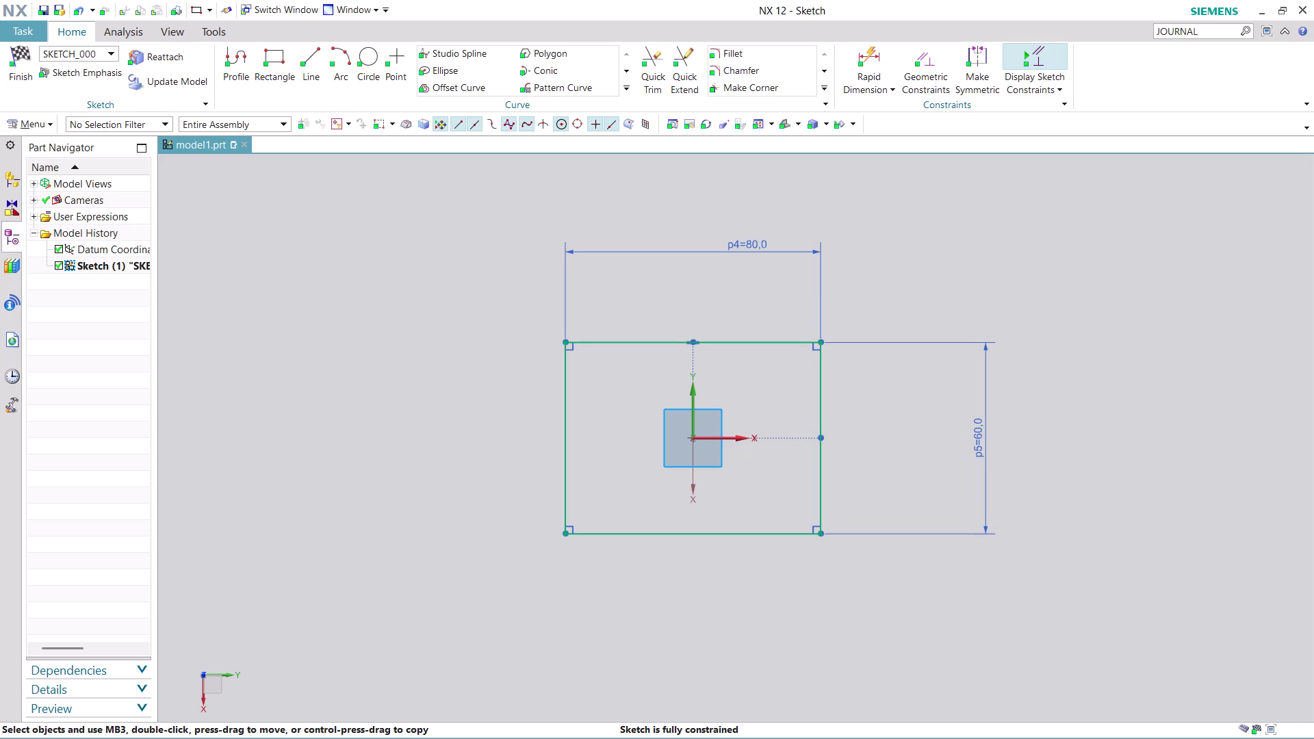
click(733, 51)
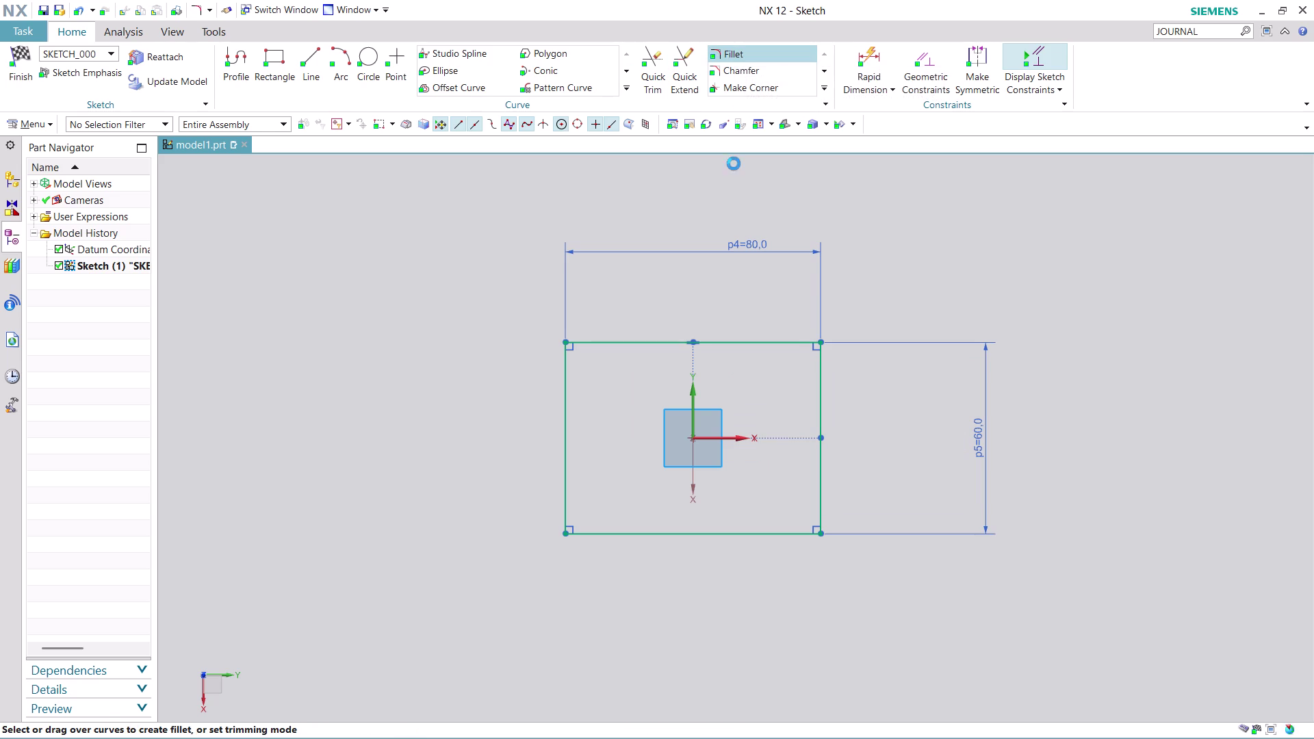
Fillet the top-left and bottom-left corners with radius 29.
click(569, 379)
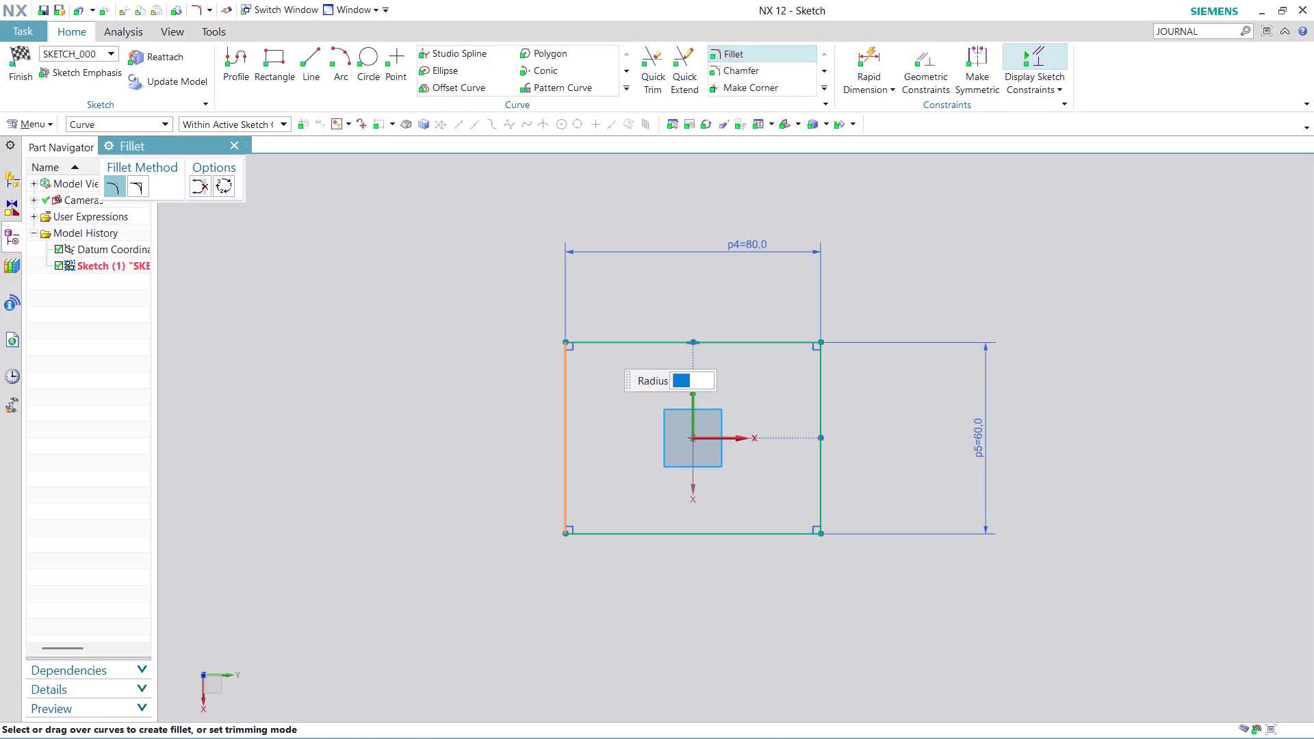
click(601, 346)
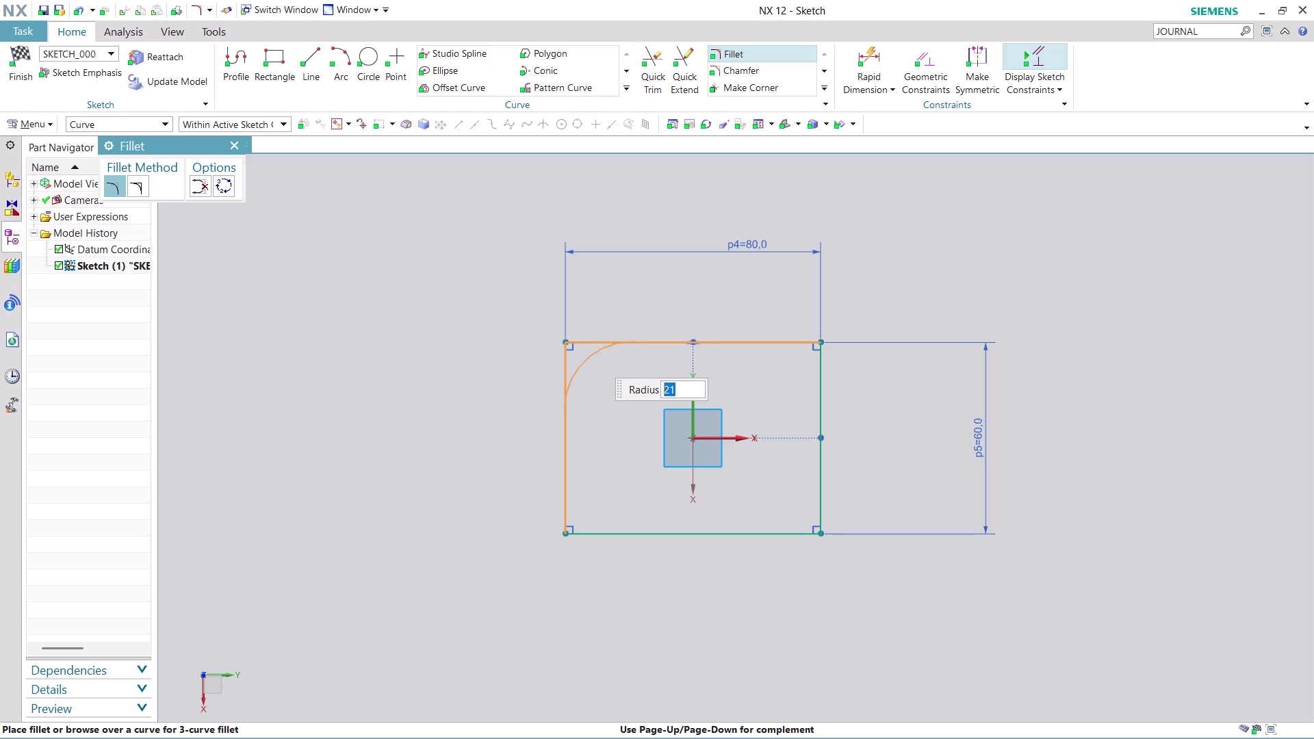
text(29)
key(Return)
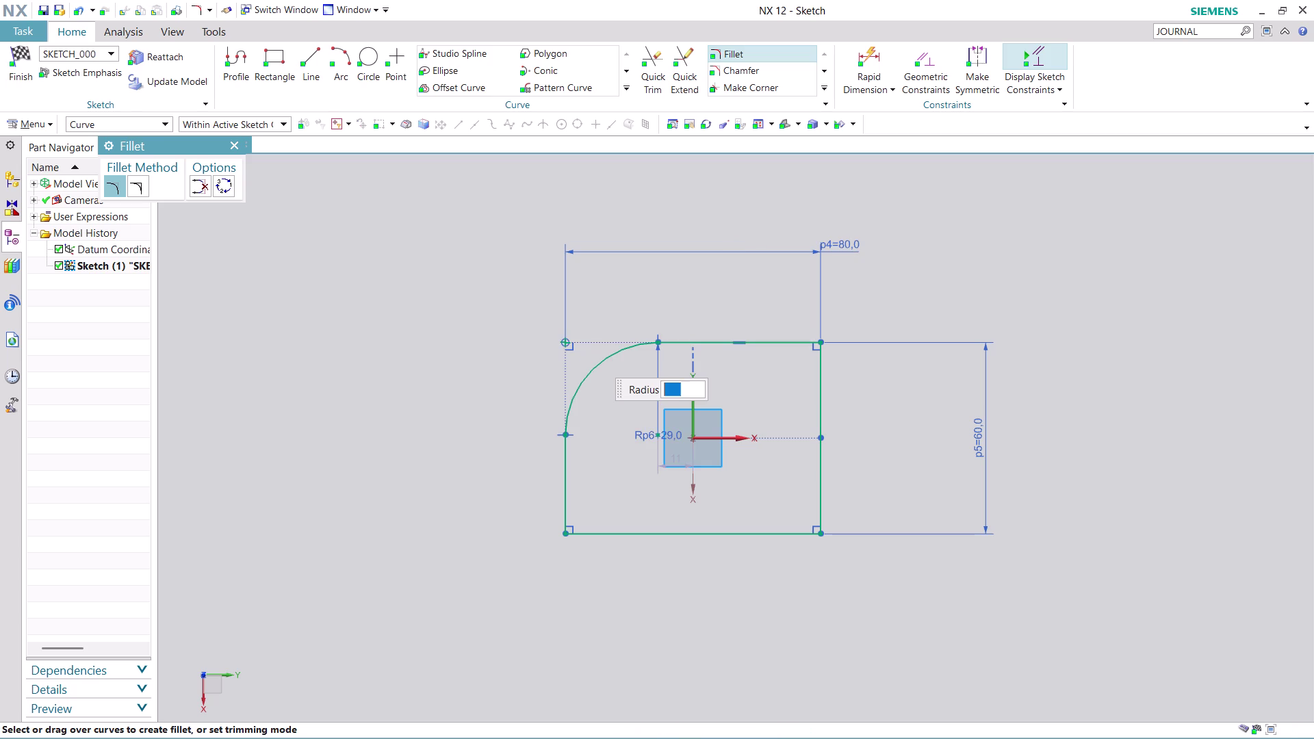
click(570, 497)
click(610, 538)
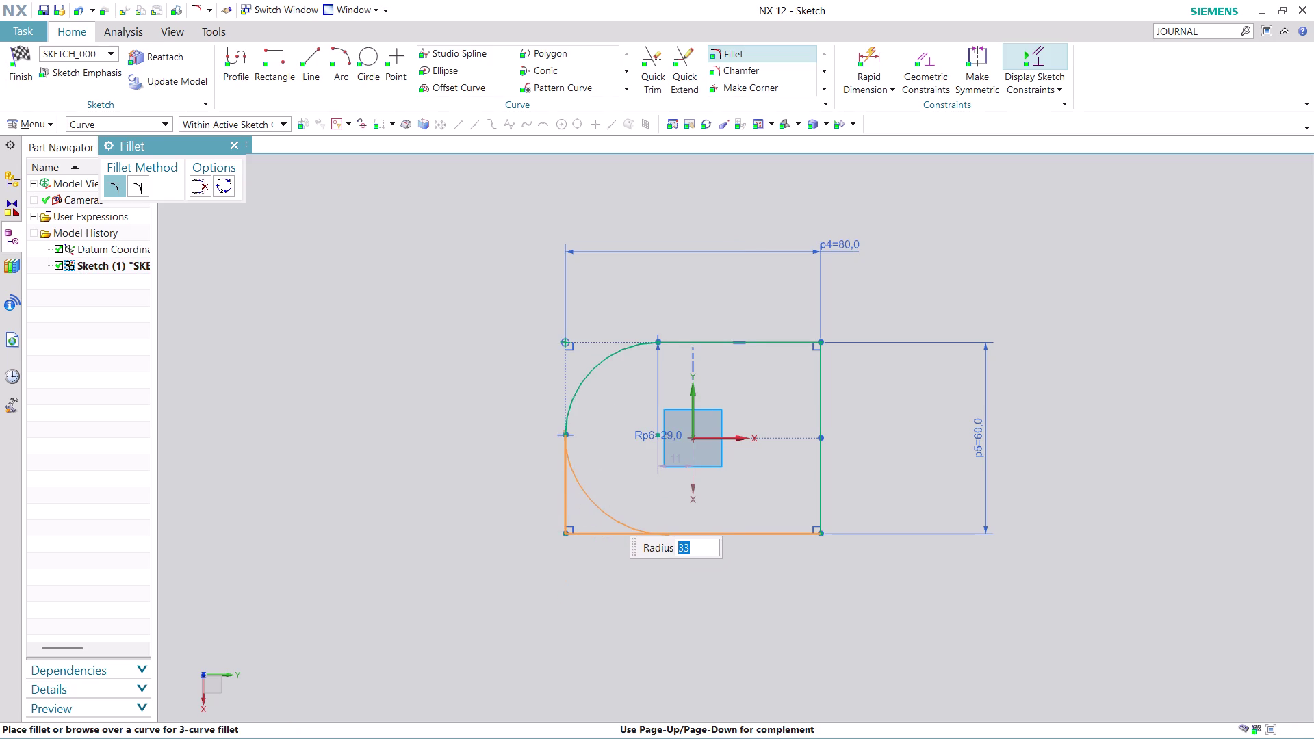
text(29)
key(Return)
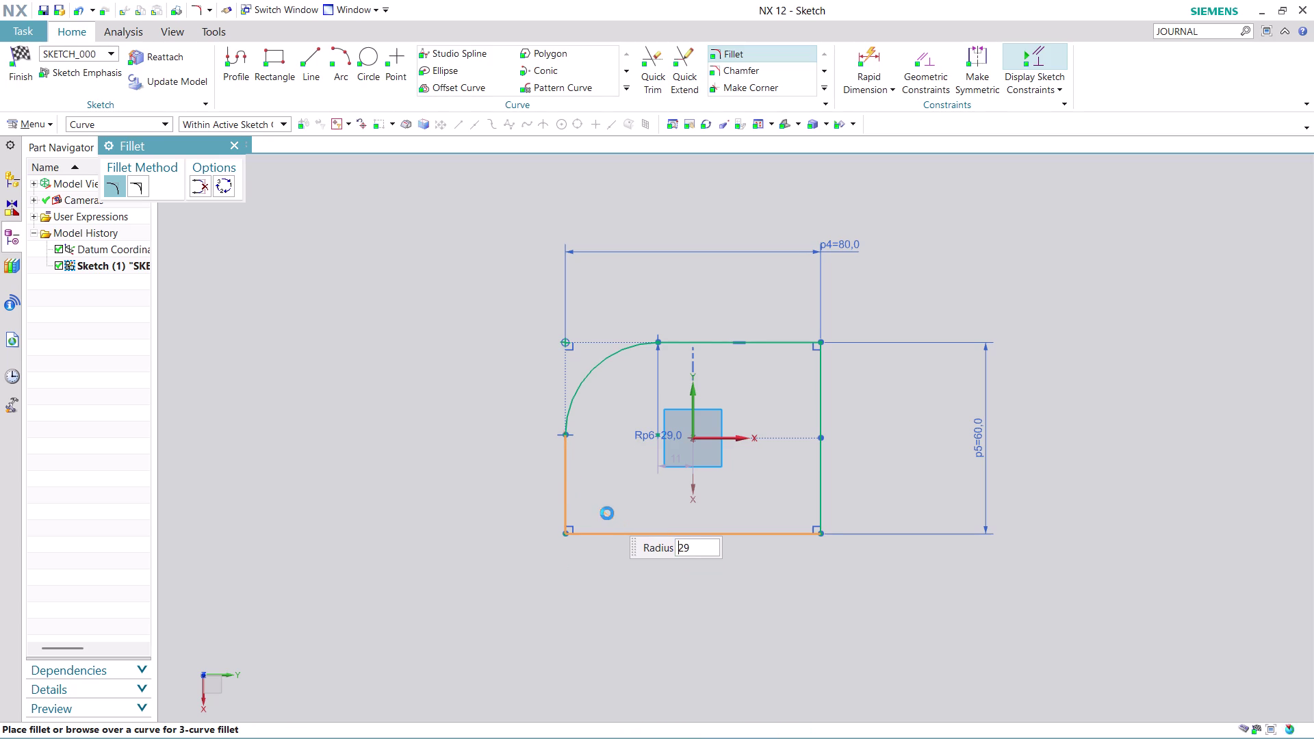
click(791, 537)
Fillet the bottom-right and top-right corners at radius 29 and finish the sketch.
click(820, 493)
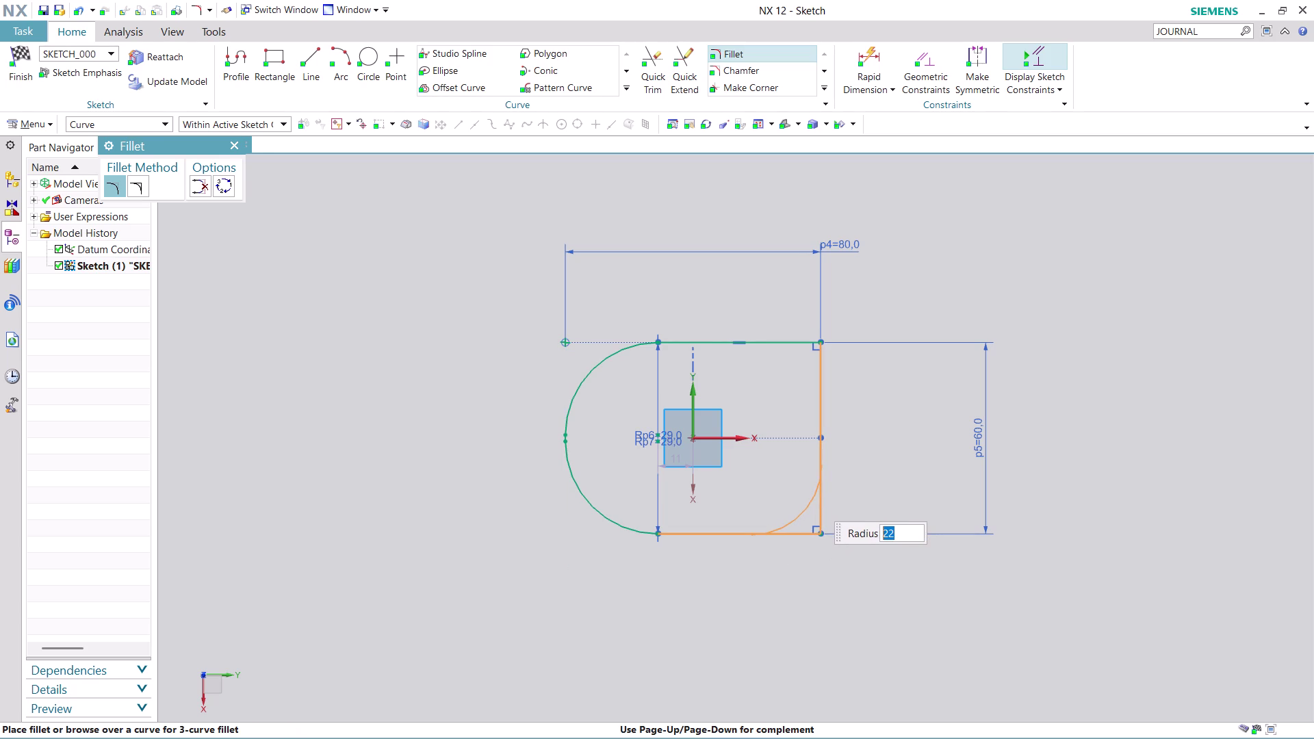
text(29)
key(Return)
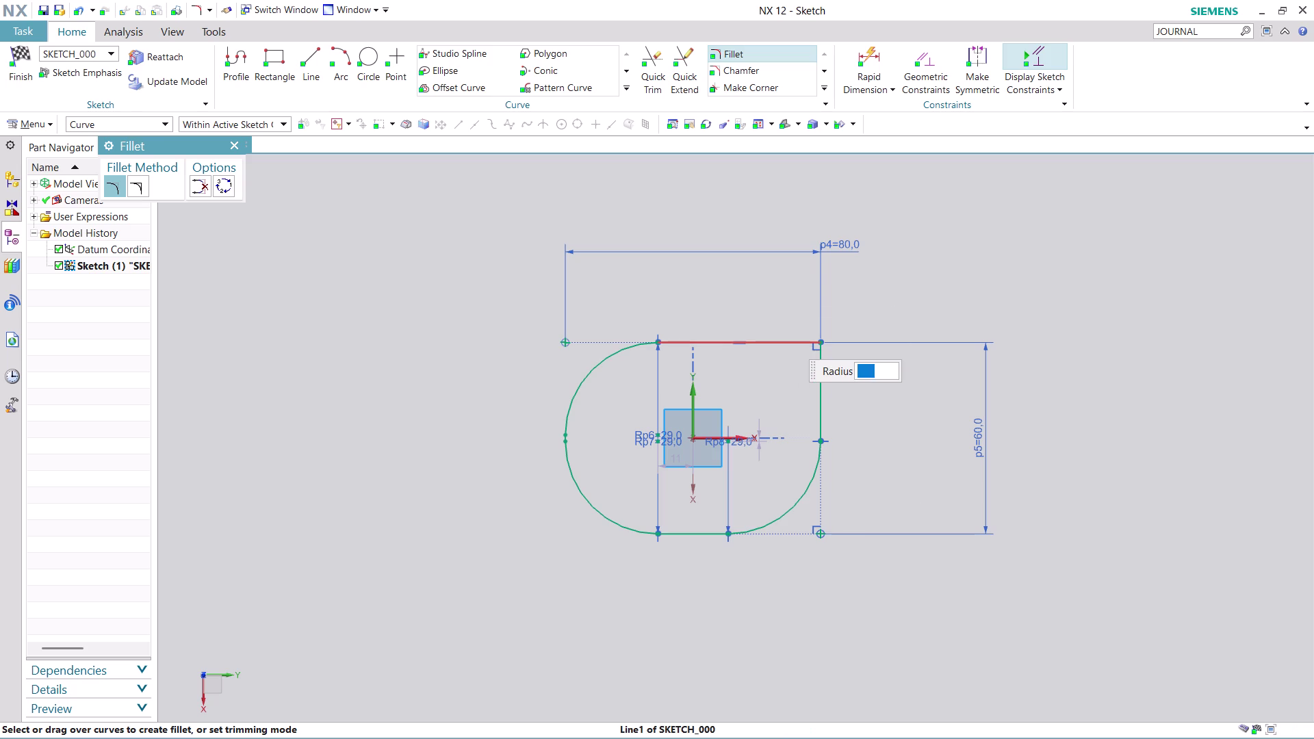
click(785, 339)
click(817, 398)
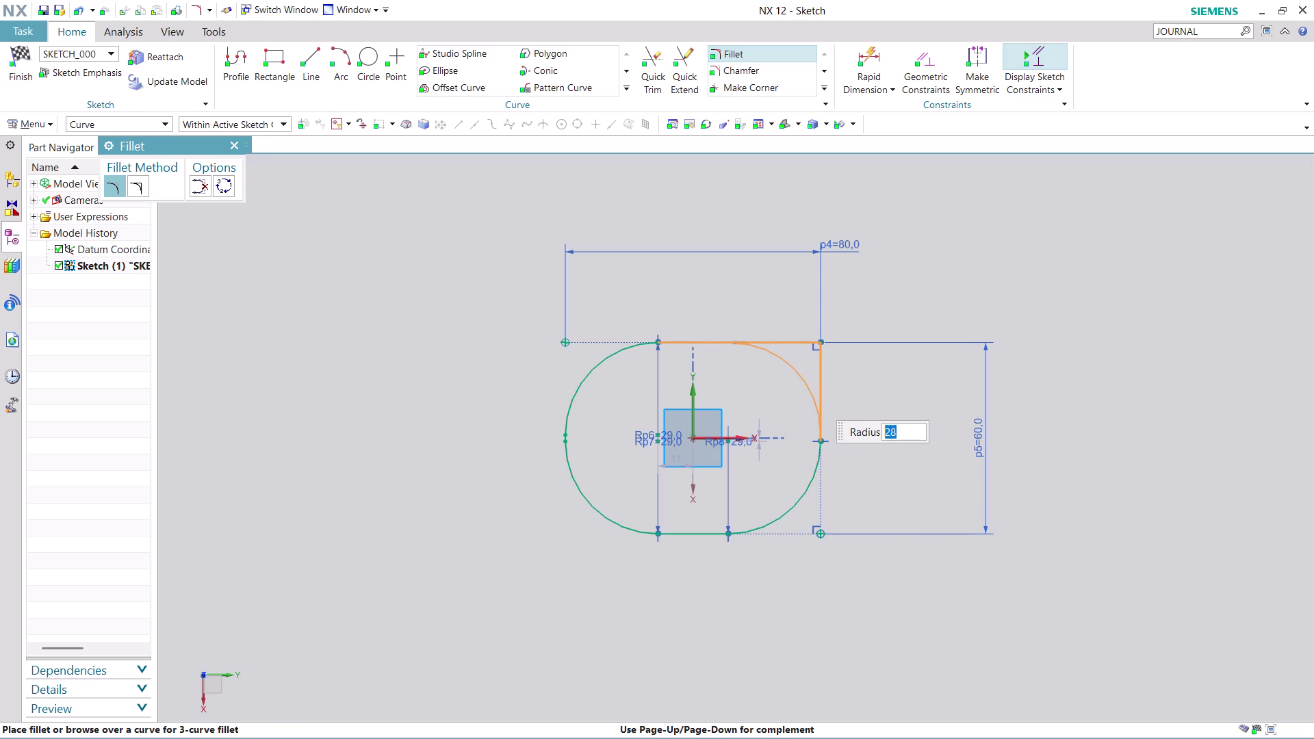
text(29)
key(Return)
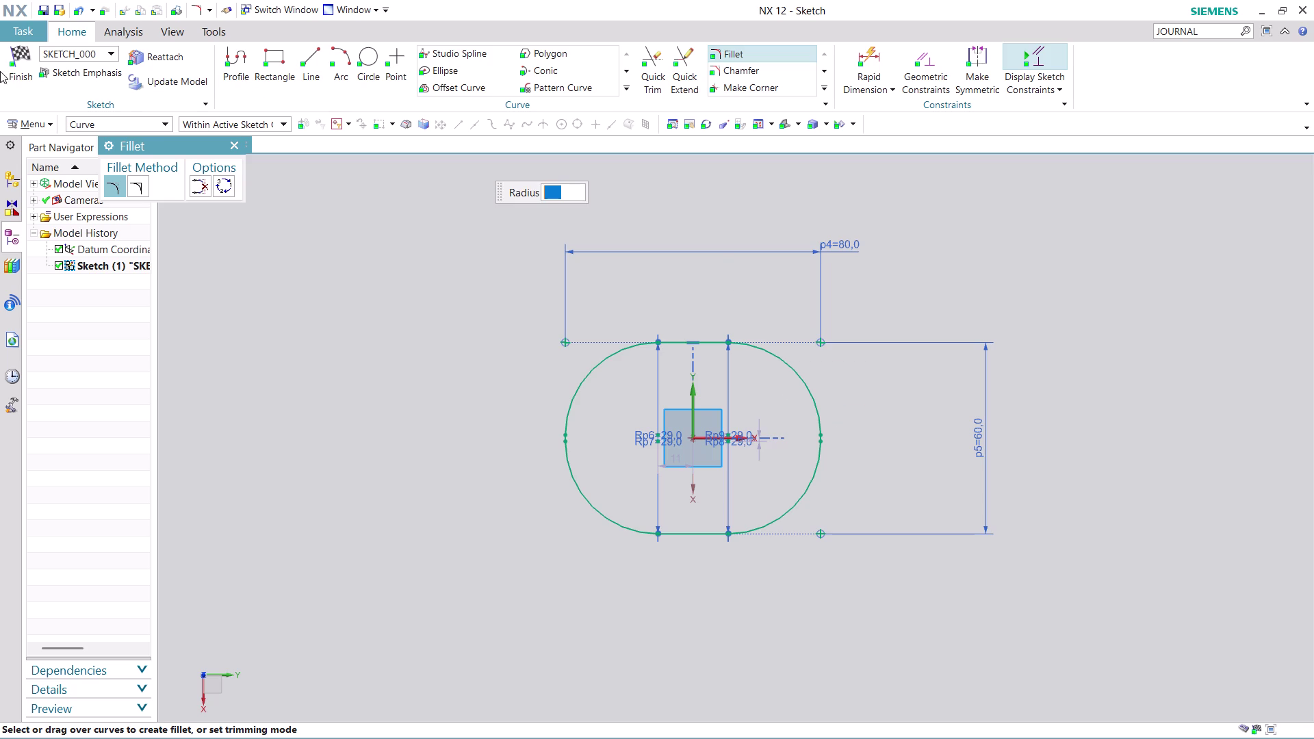
click(21, 59)
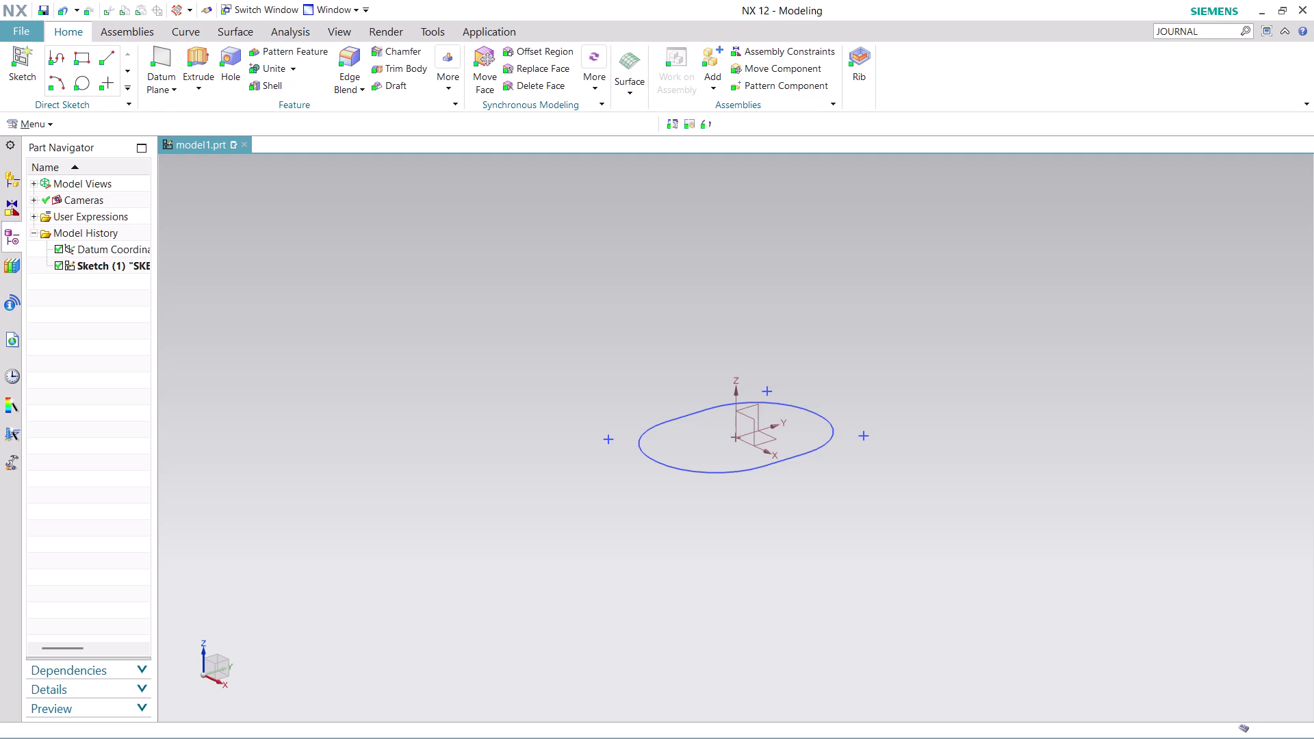
Start creating a new datum plane.
click(160, 59)
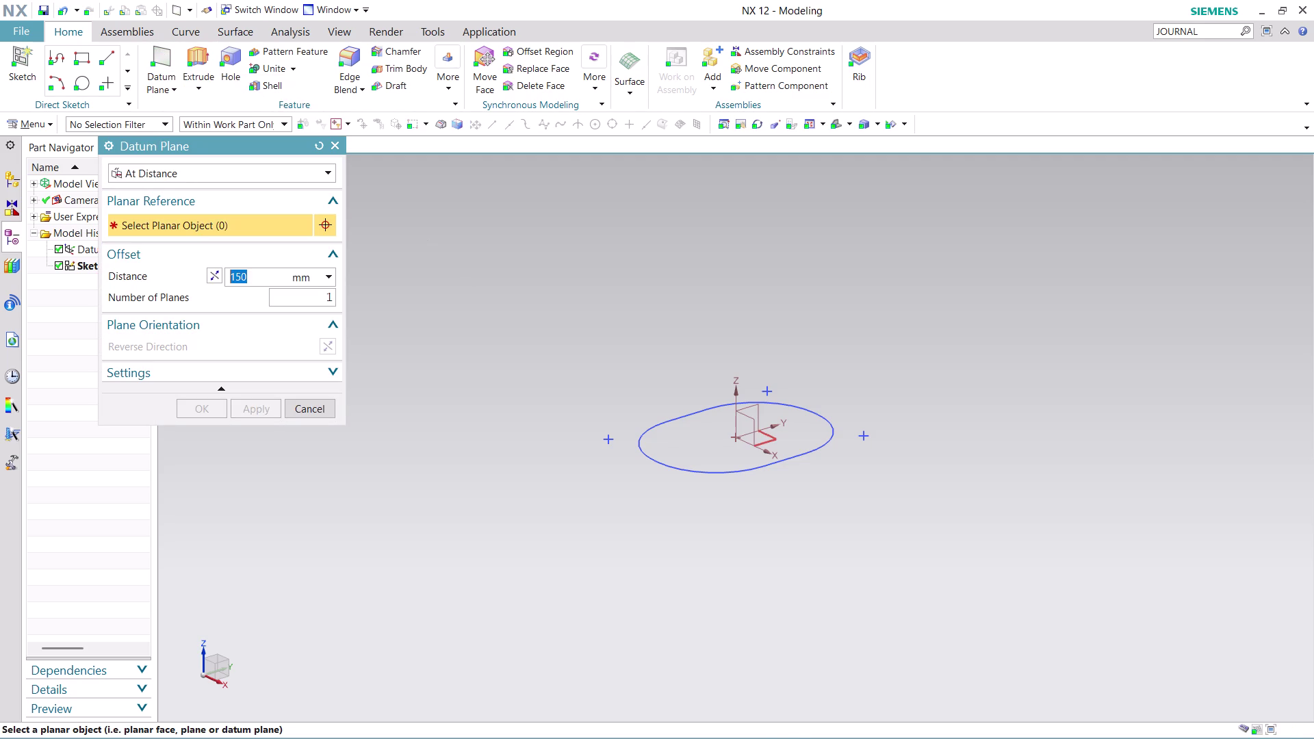
Create a datum plane offset 20 mm from the base XY plane.
click(770, 436)
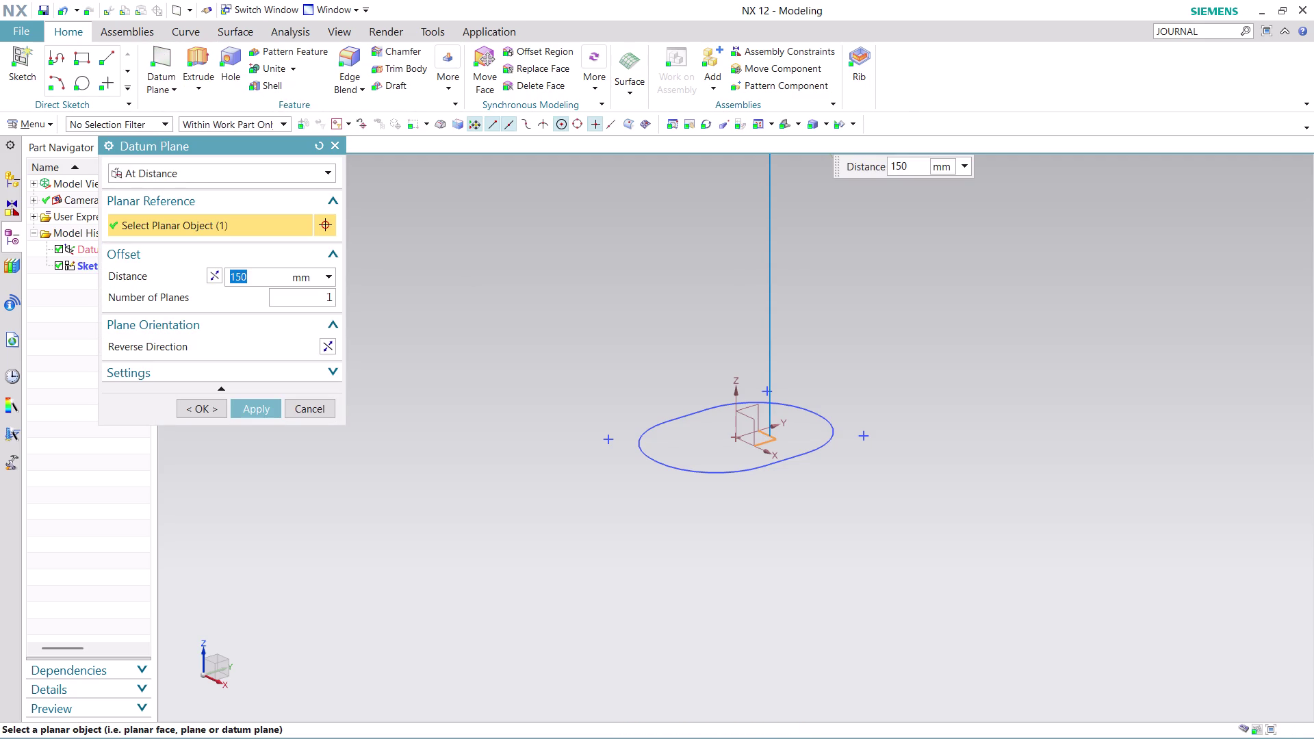
key(2)
key(0)
click(266, 406)
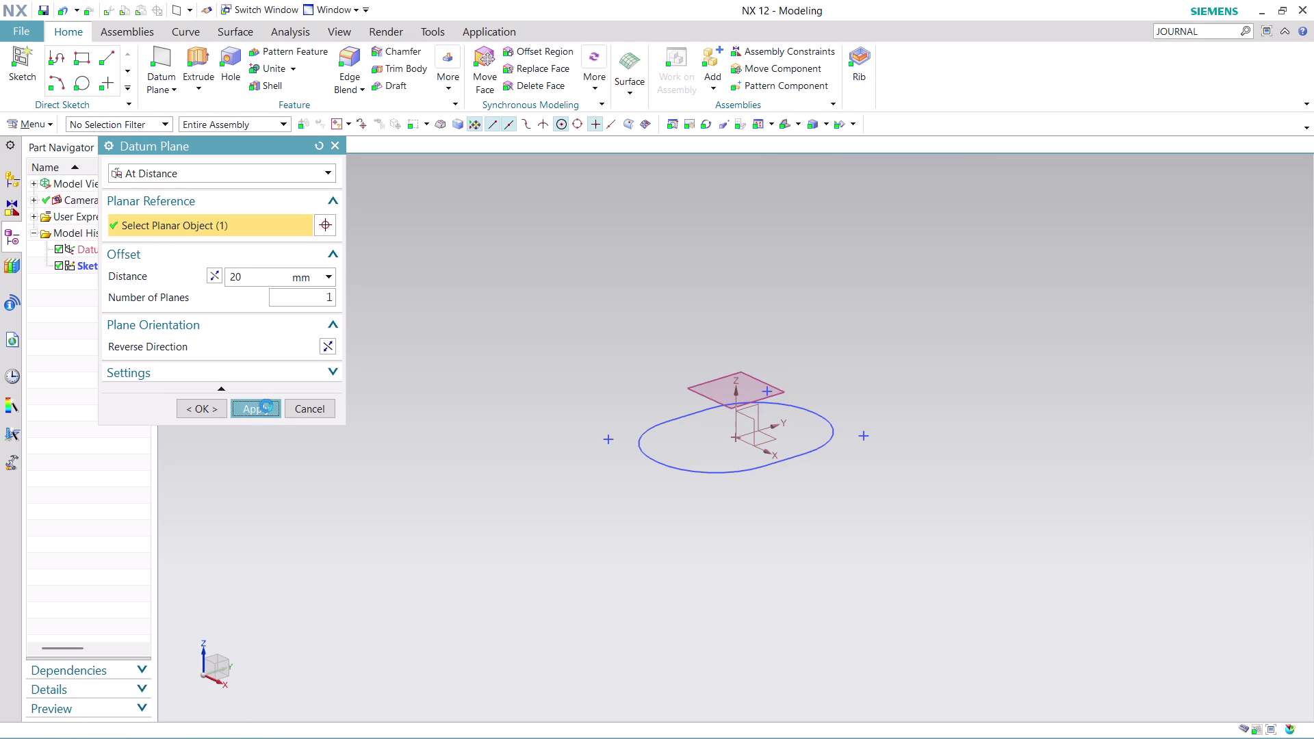
click(314, 408)
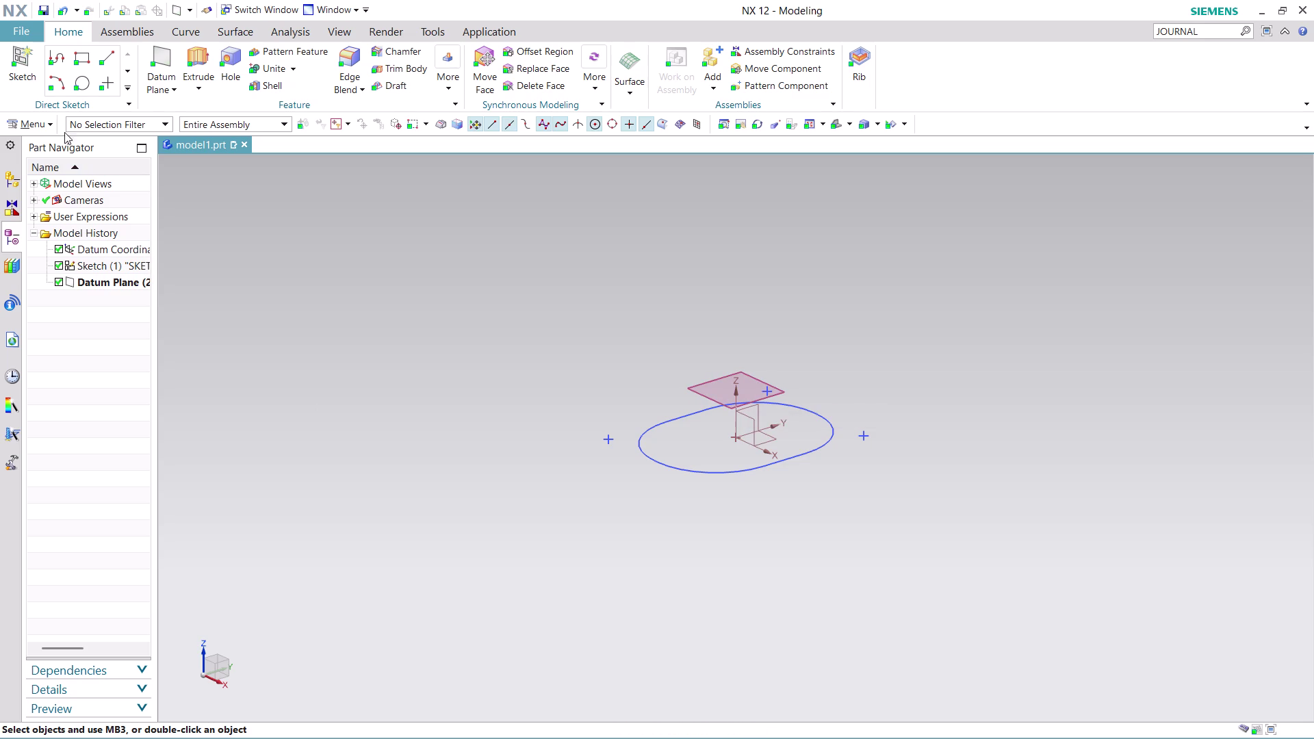
click(44, 121)
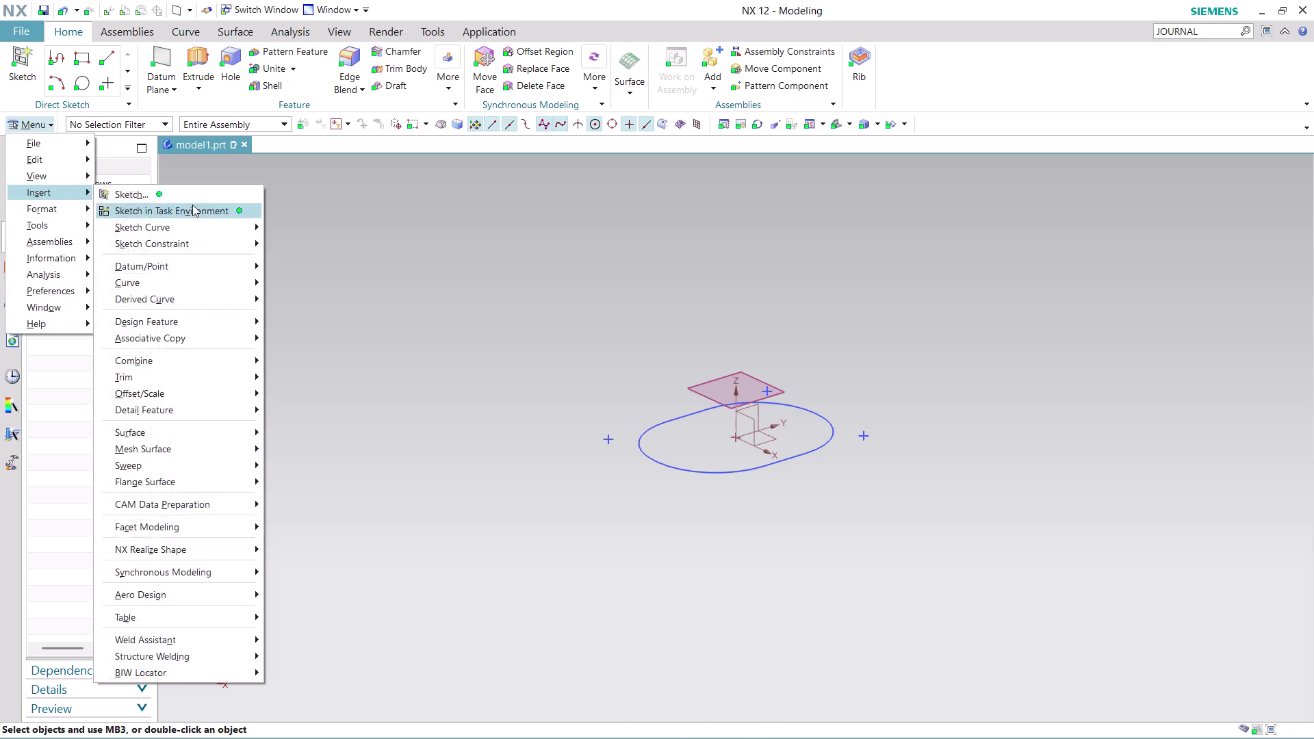
Create a sketch on the offset datum plane, Y axis horizontal, origin at the datum origin.
click(216, 209)
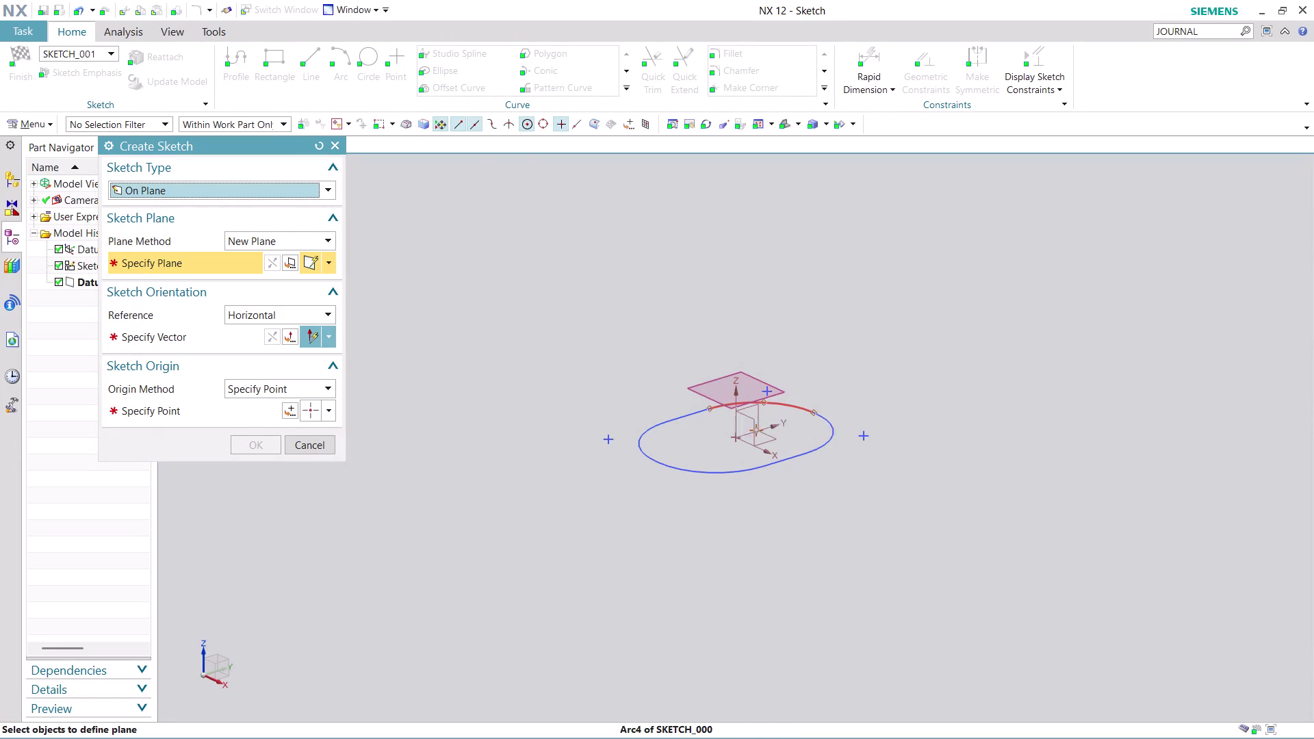
click(695, 393)
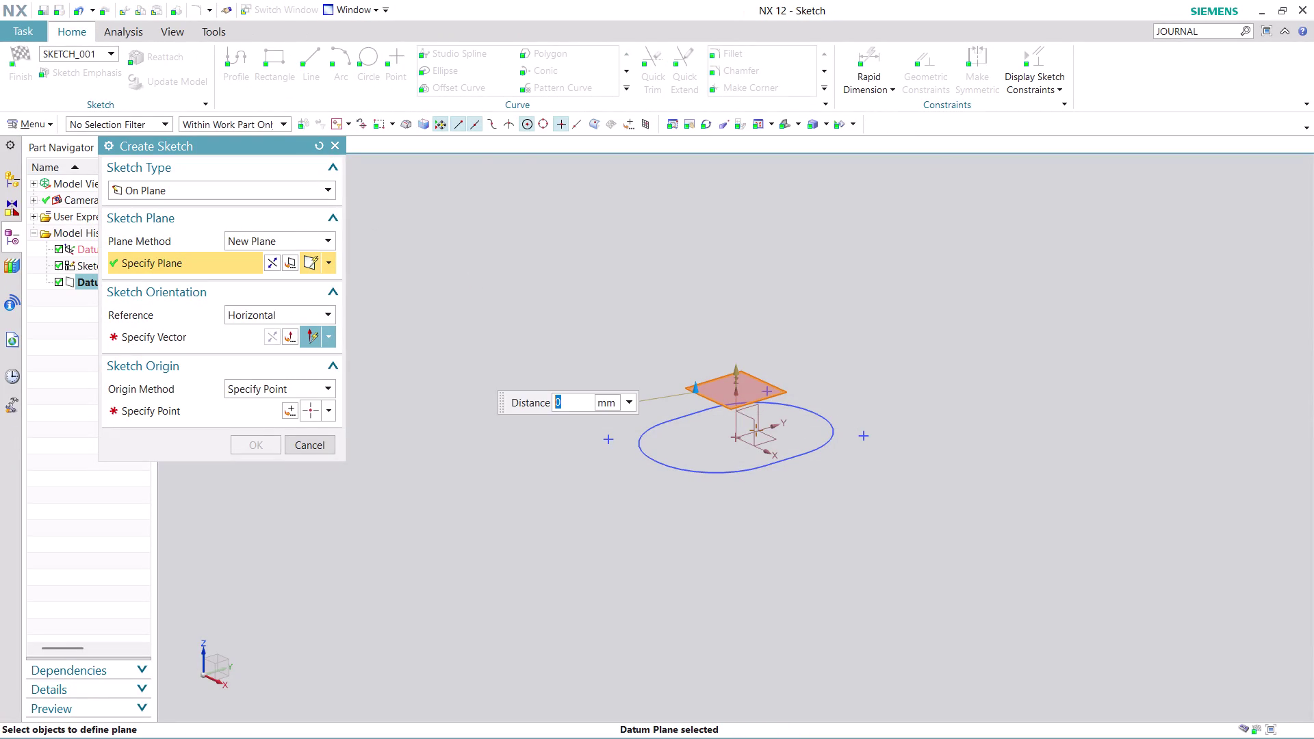
click(234, 337)
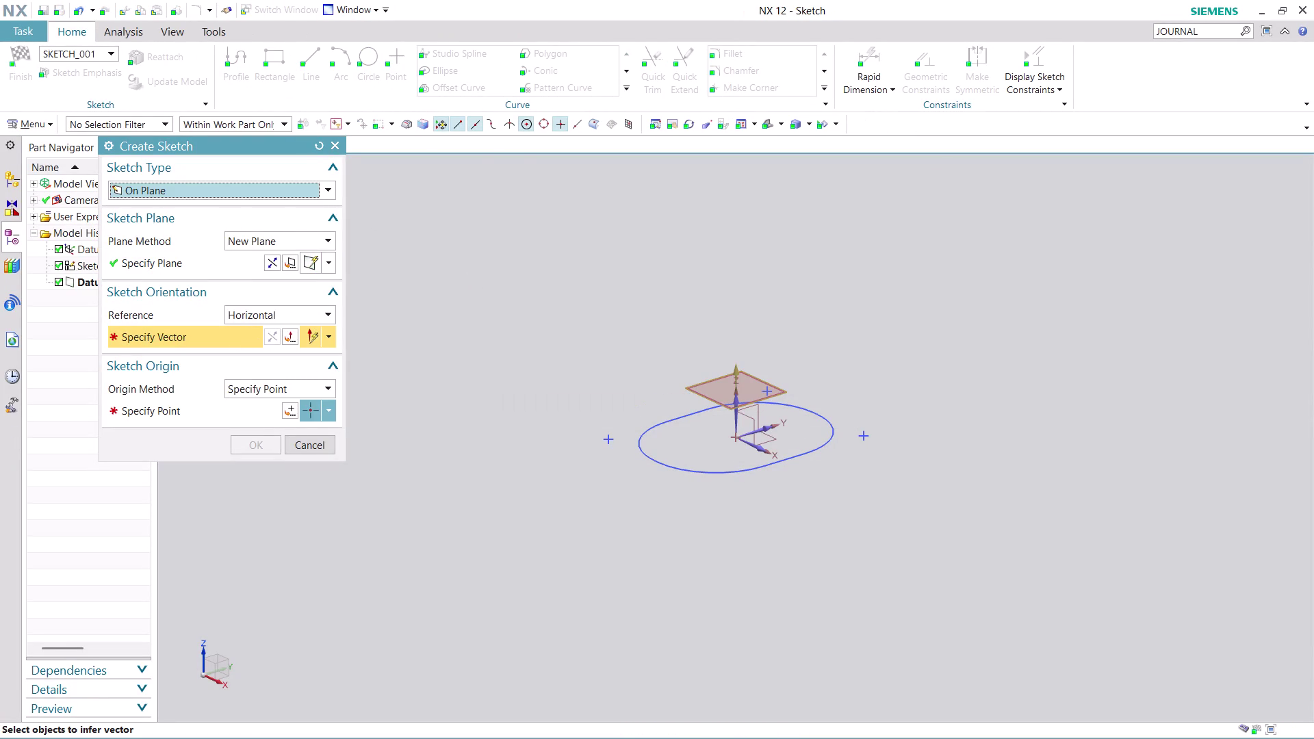
click(768, 426)
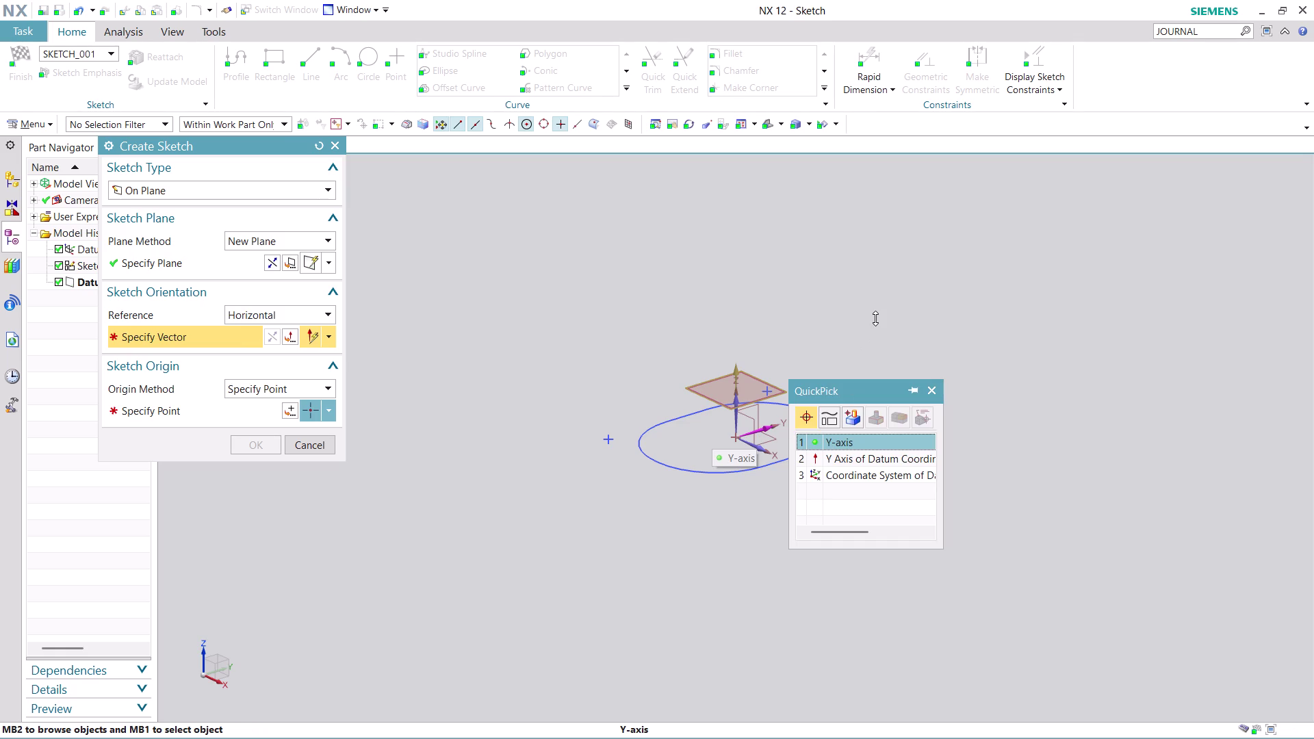
click(890, 440)
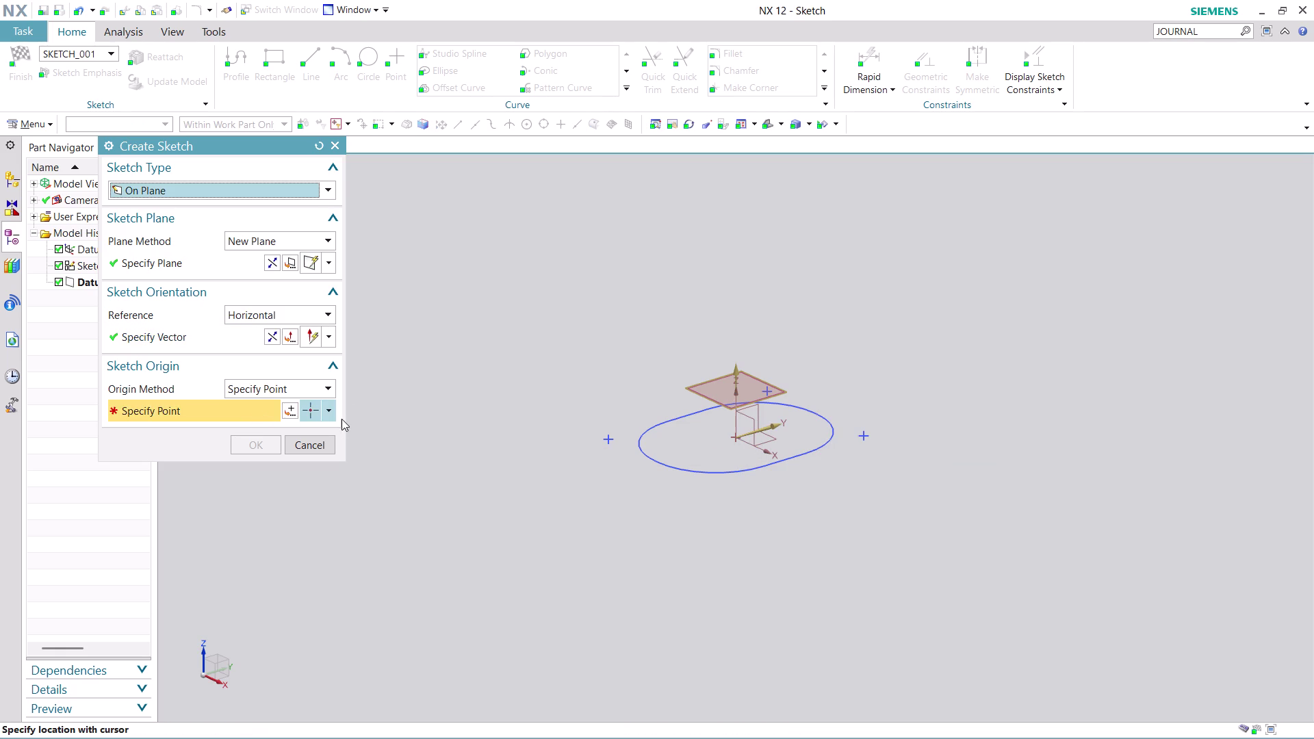
click(288, 415)
click(255, 435)
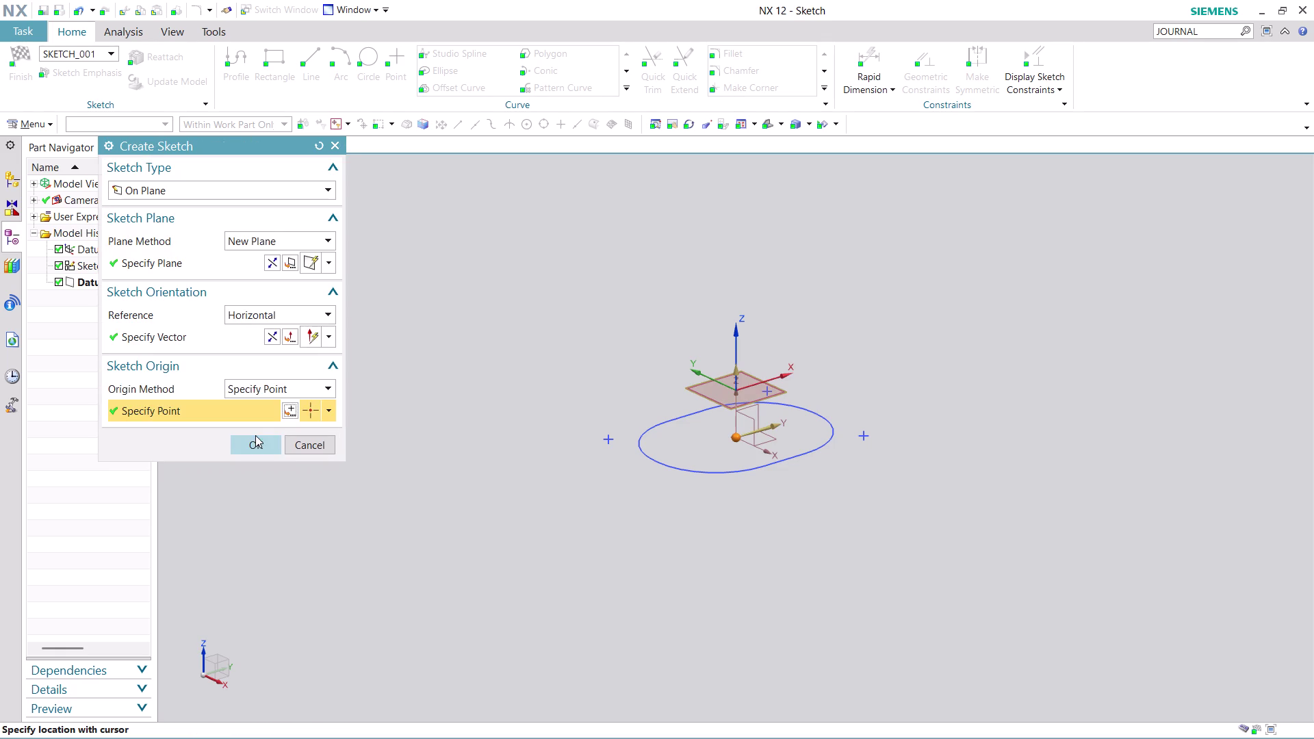
click(253, 440)
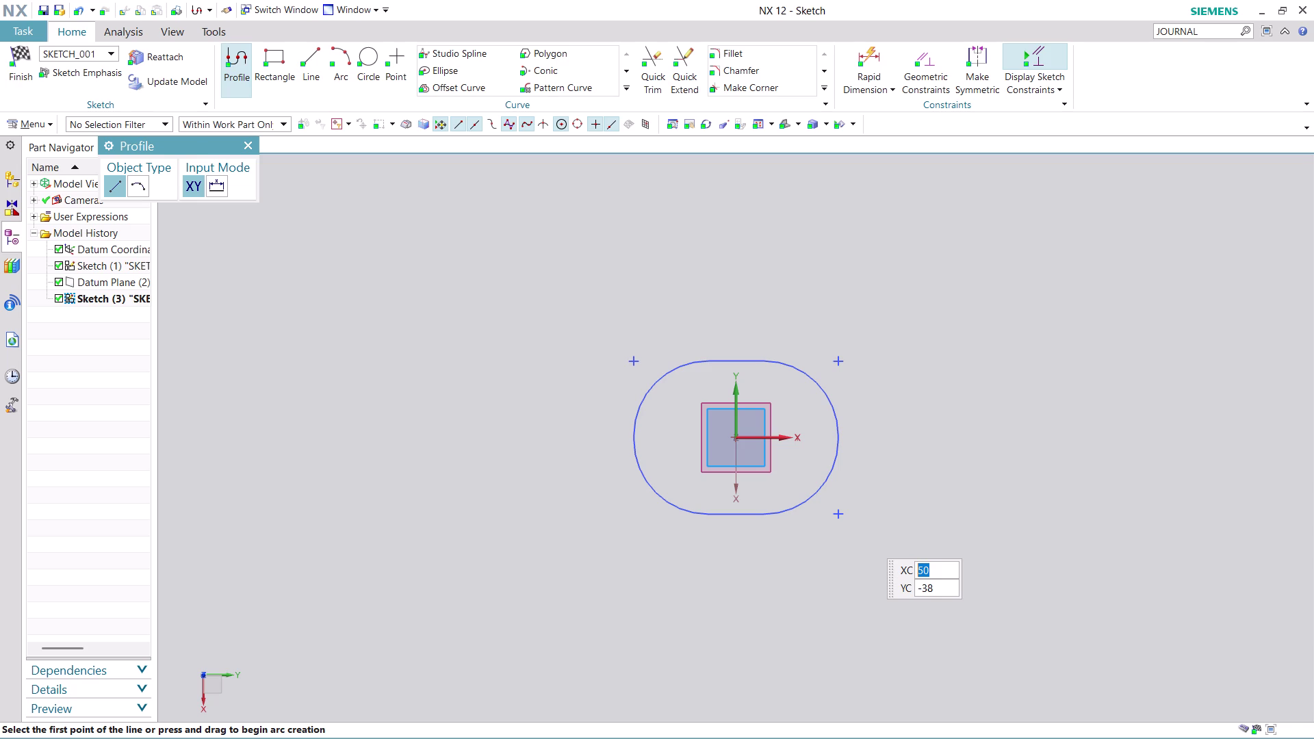
Draw a from-centre rectangle at the sketch origin enclosing the existing rounded slot.
click(278, 54)
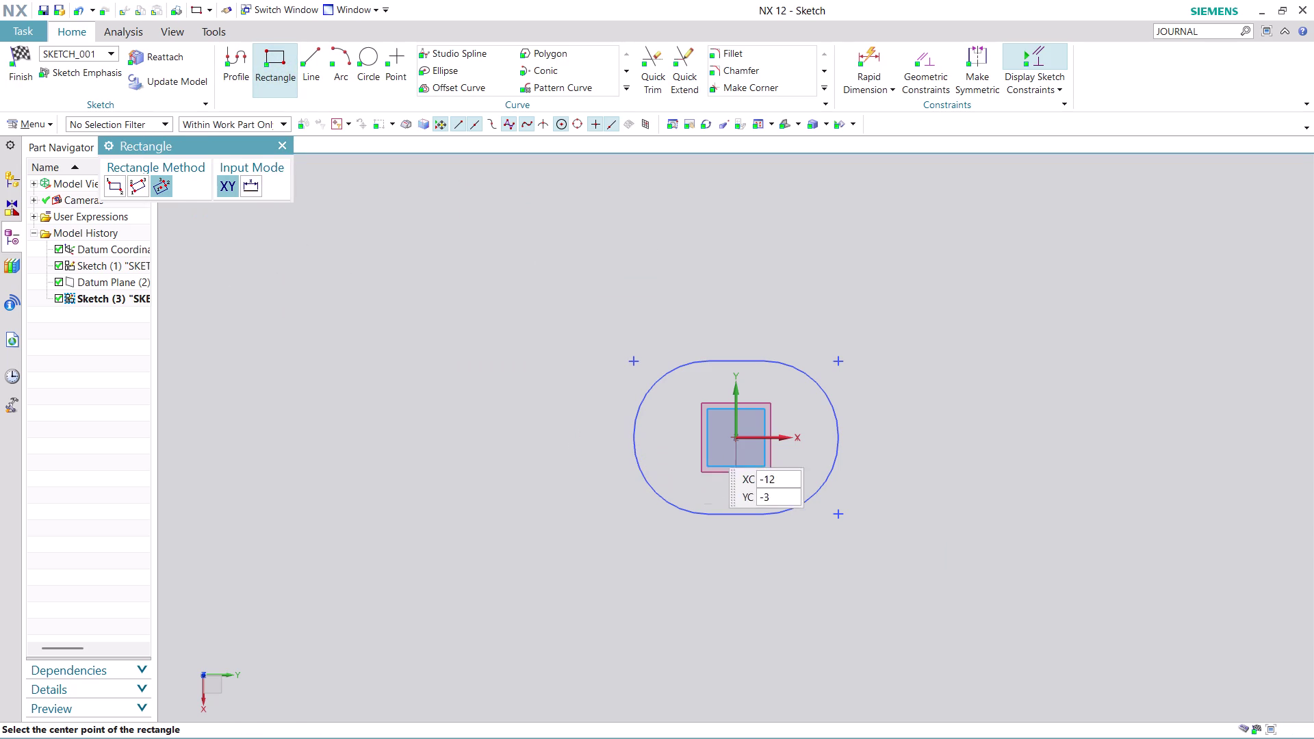
click(738, 437)
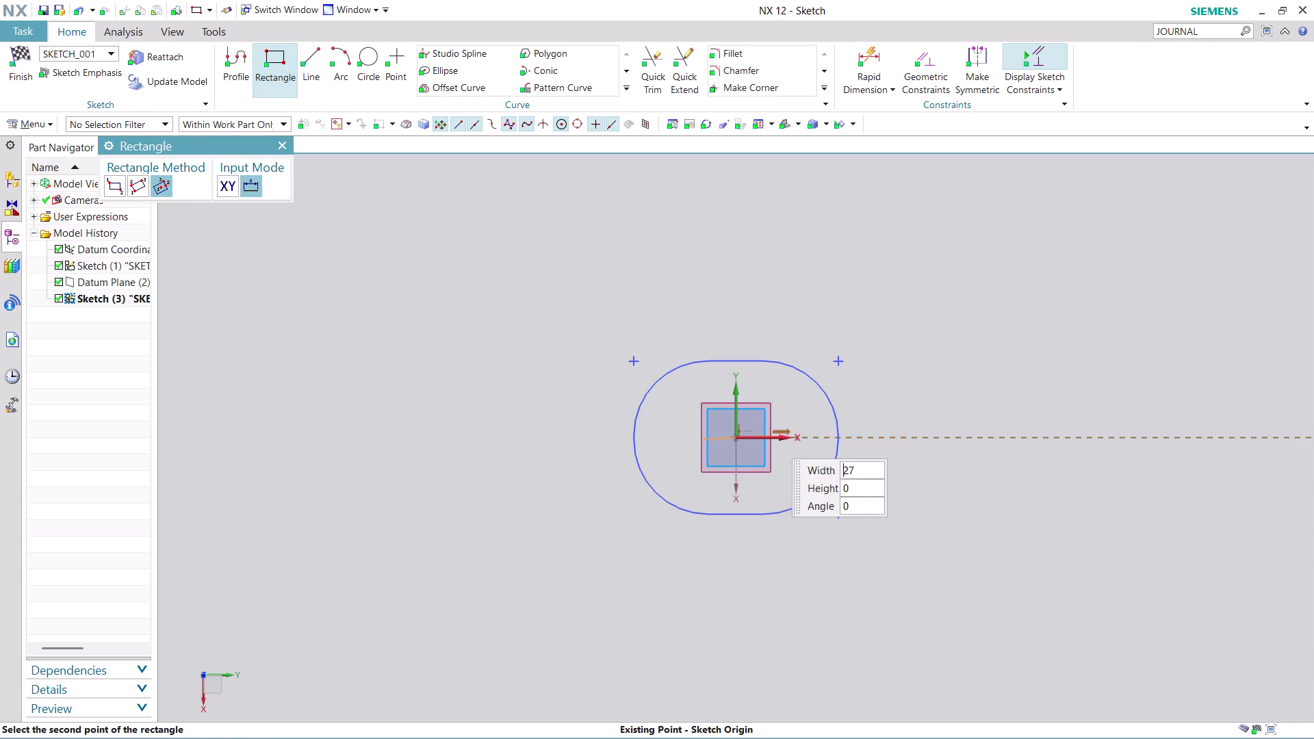
click(905, 442)
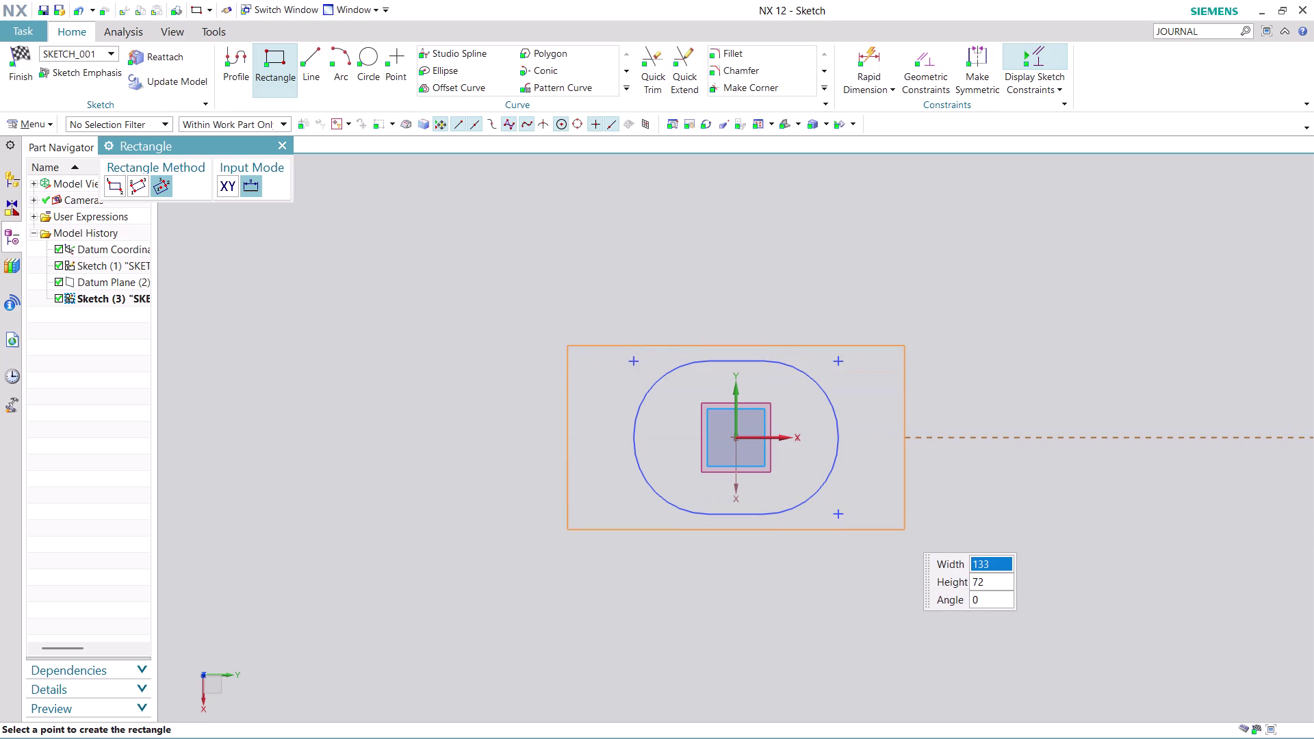
click(901, 549)
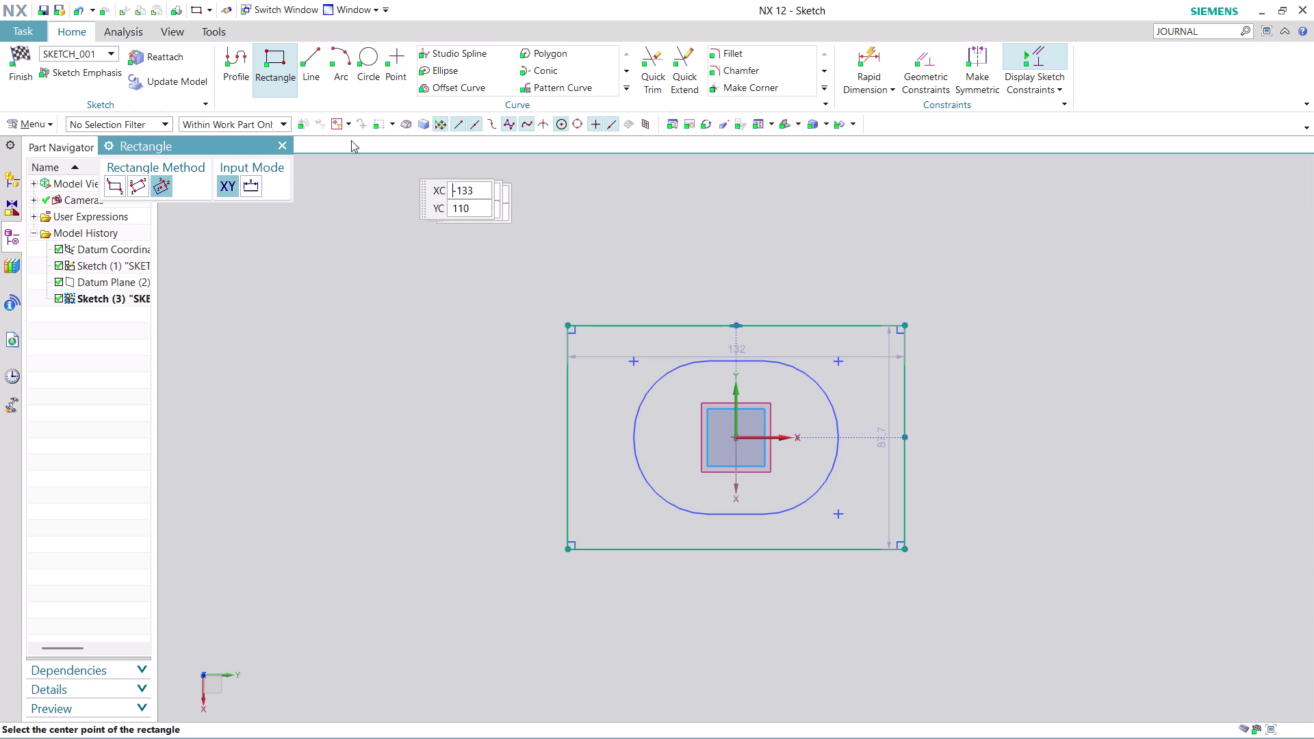
key(Escape)
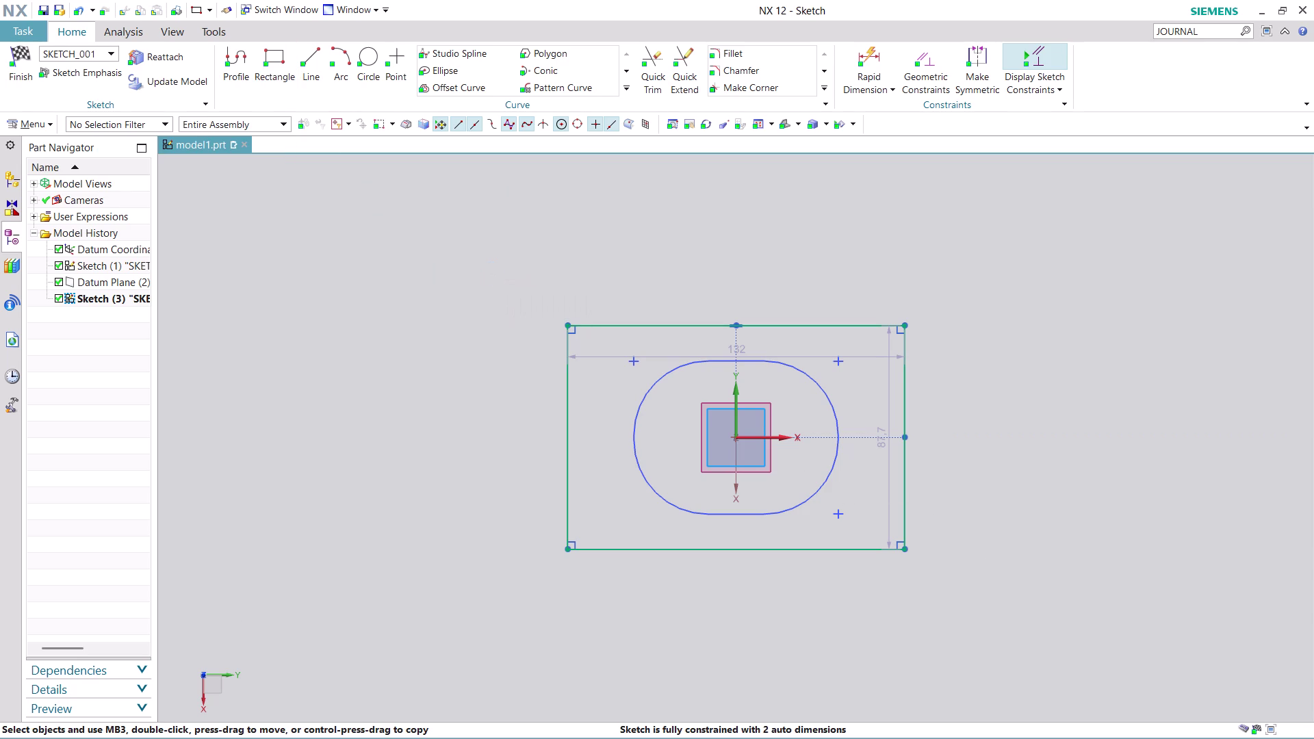
Move the rectangle's width dimension above it and set the width to 140.
drag(657, 354, 671, 217)
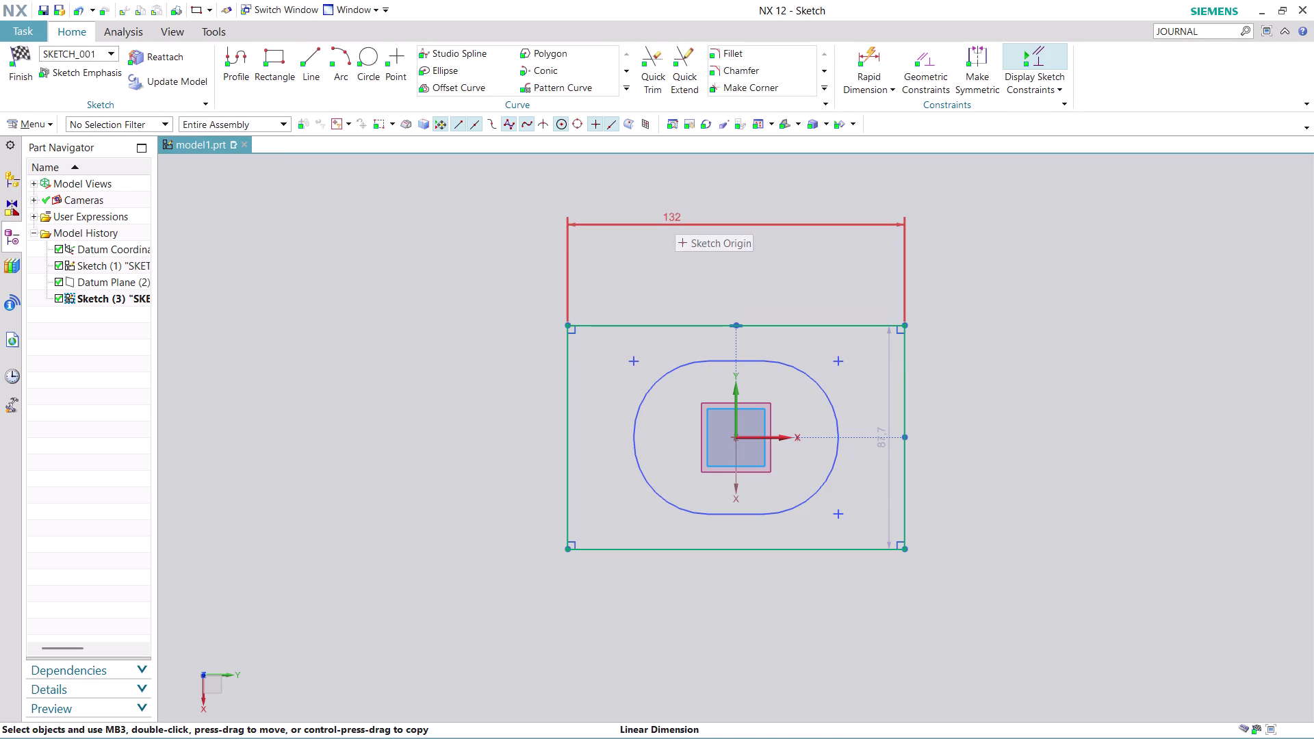
double_click(675, 216)
text(1)
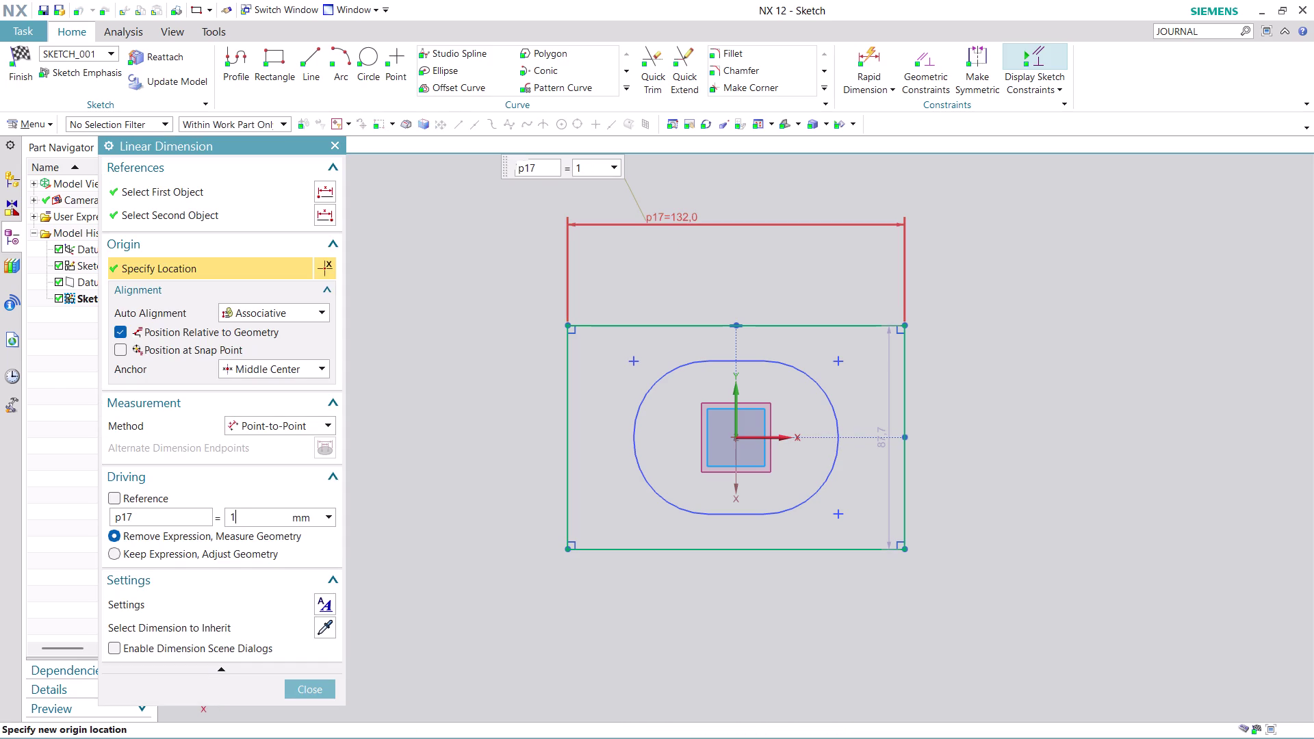
text(40)
key(Return)
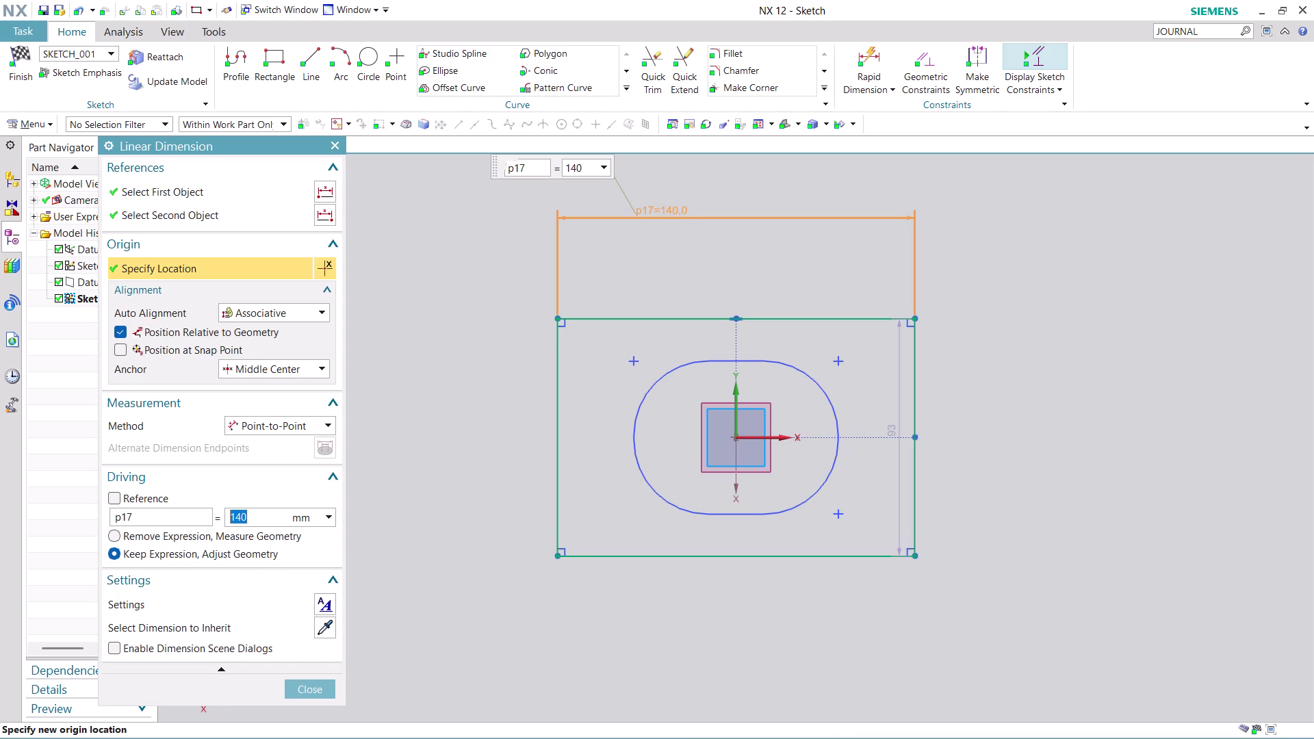
click(302, 691)
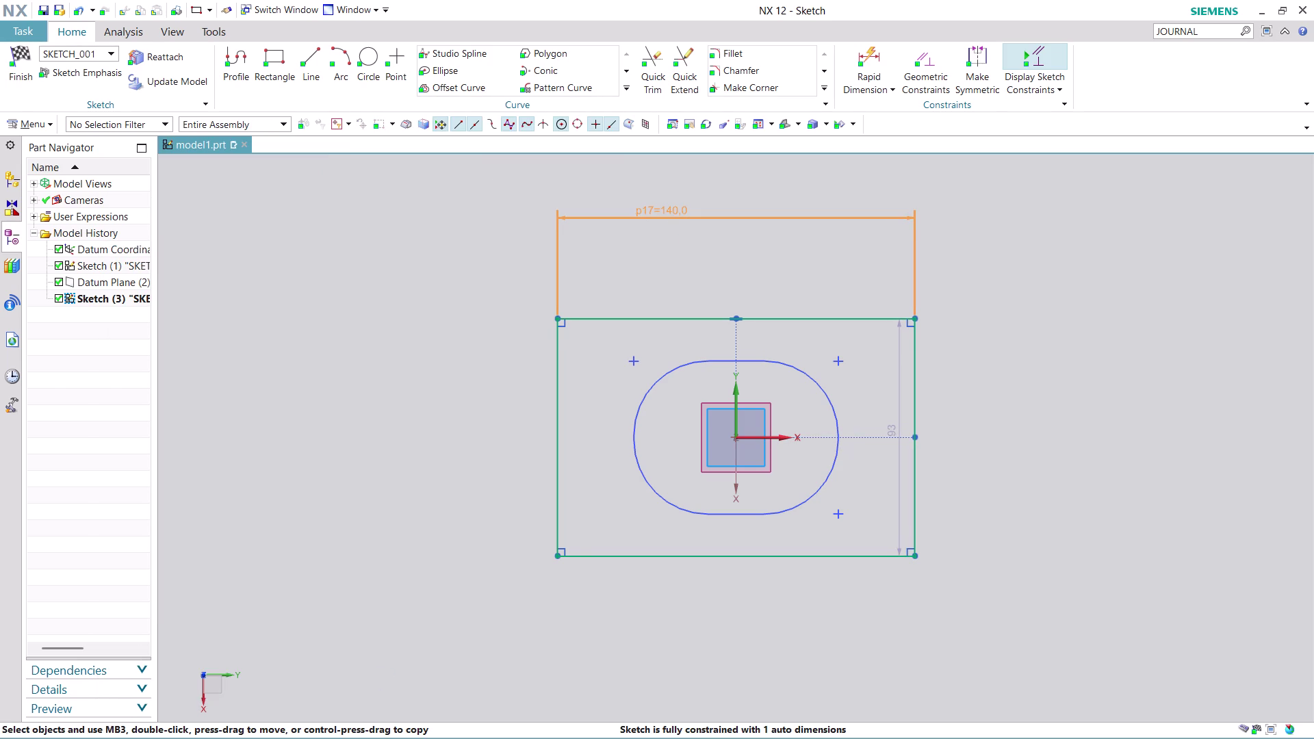
Move the height dimension beside the rectangle and set the height to 80.
drag(892, 470, 1002, 471)
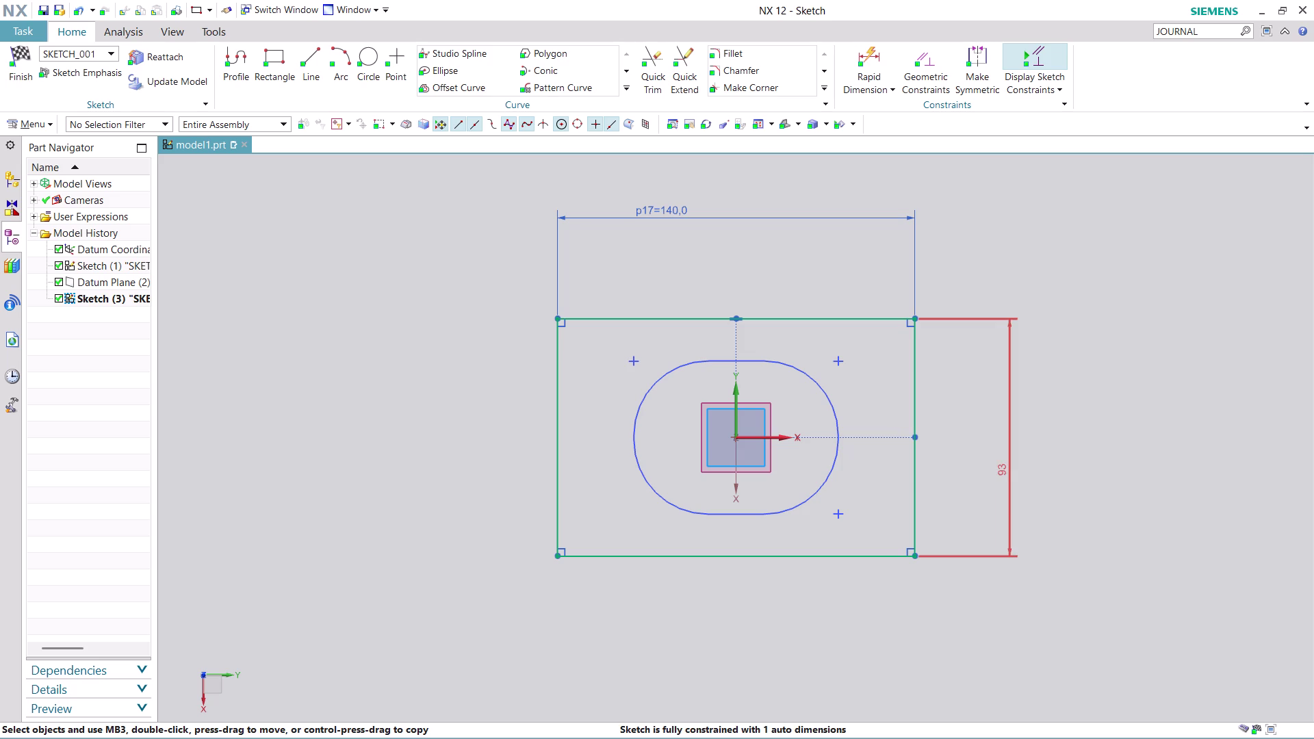
double_click(1004, 476)
text(80)
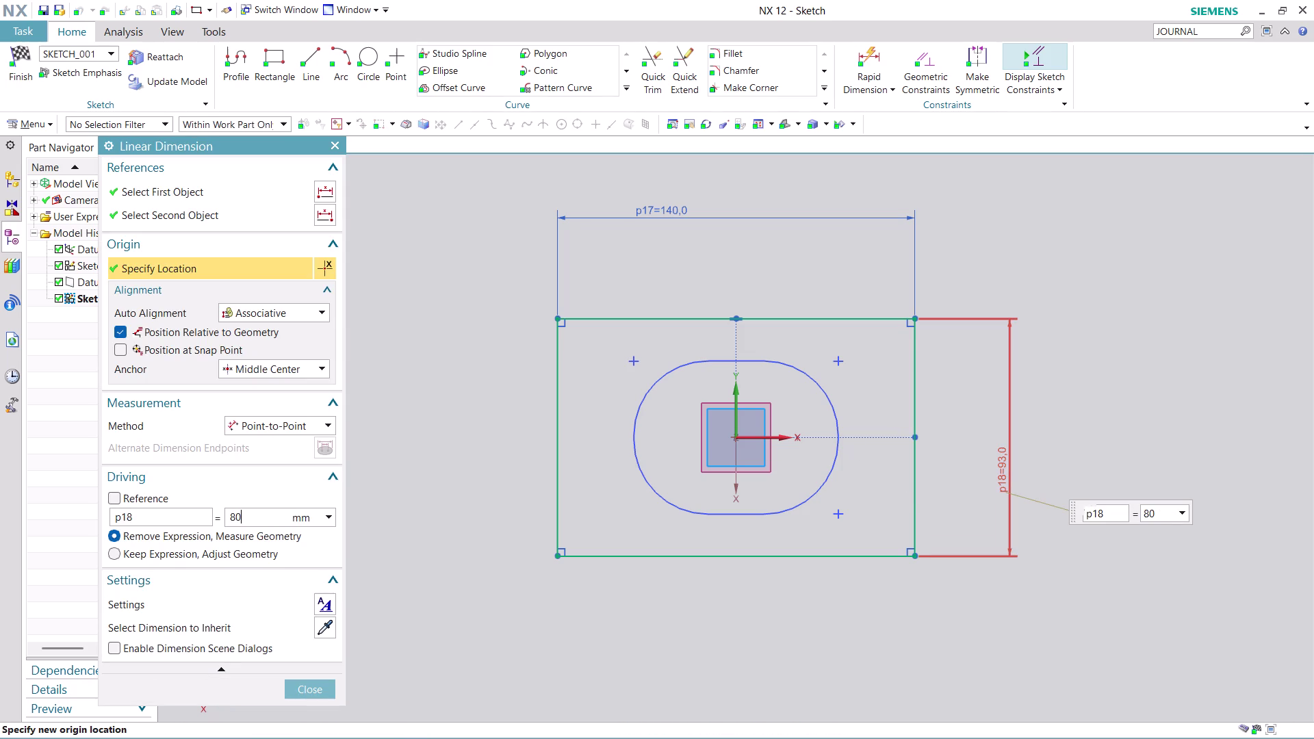
key(Return)
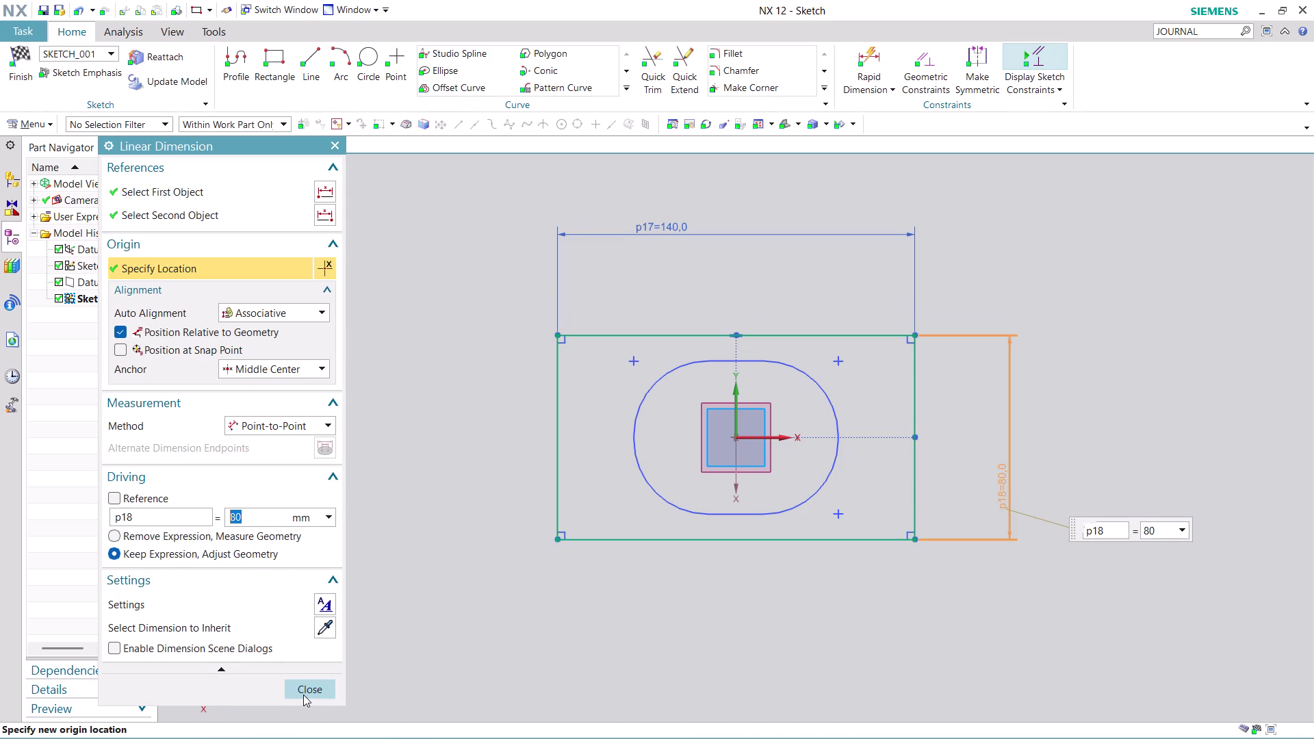
click(304, 695)
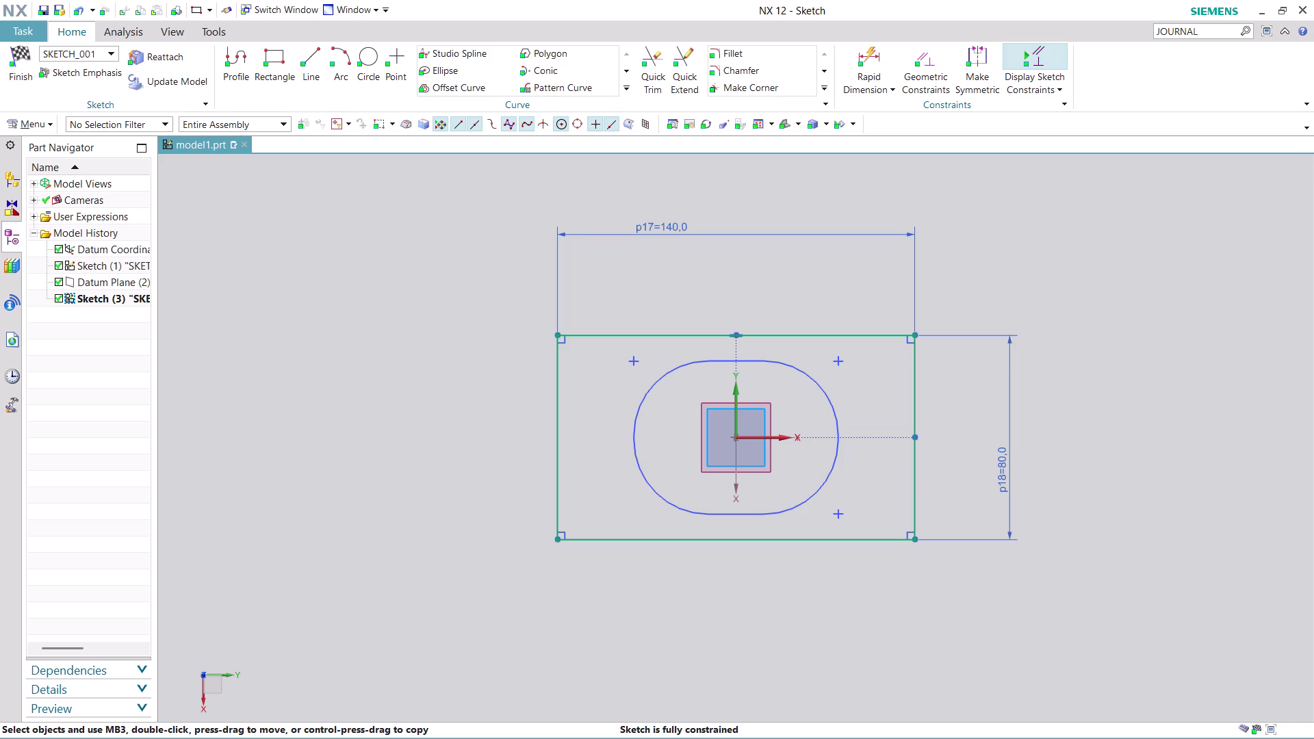
click(774, 57)
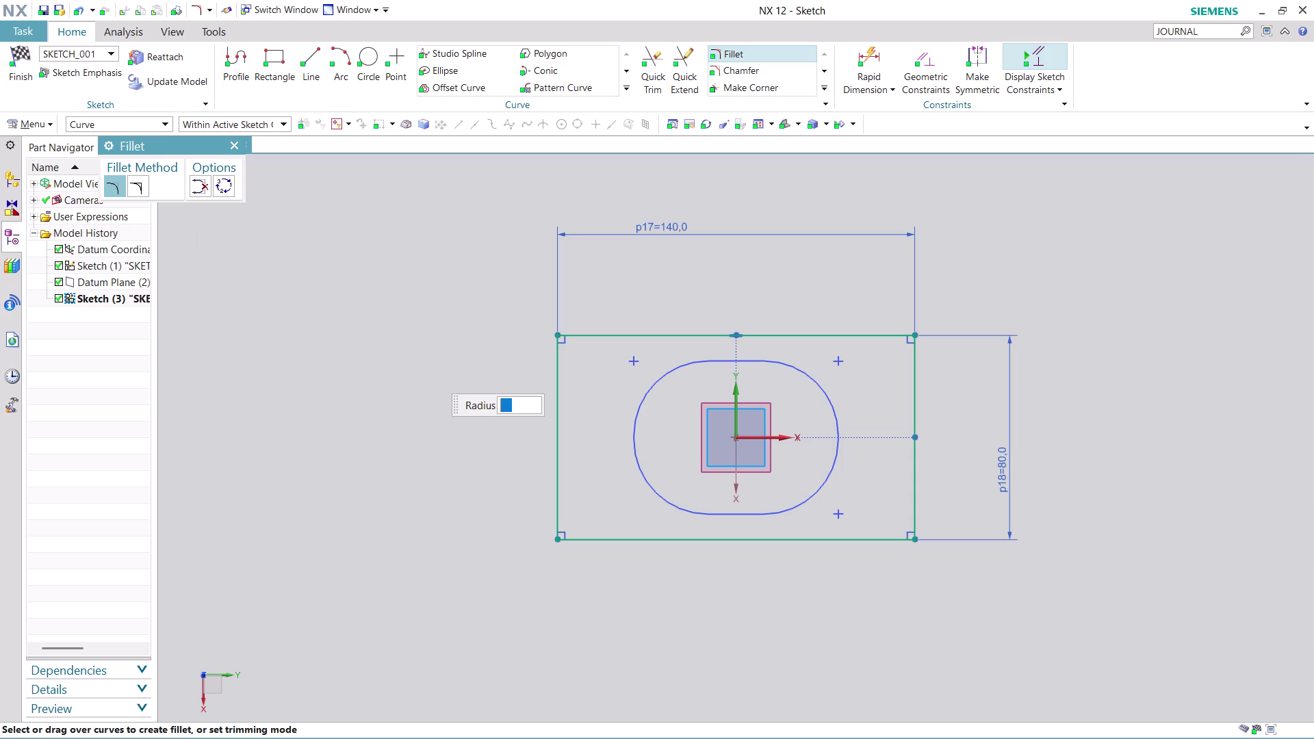
Fillet all four corners of the 140 by 80 rectangle at radius 30, then finish the sketch.
text(30)
key(Return)
click(559, 372)
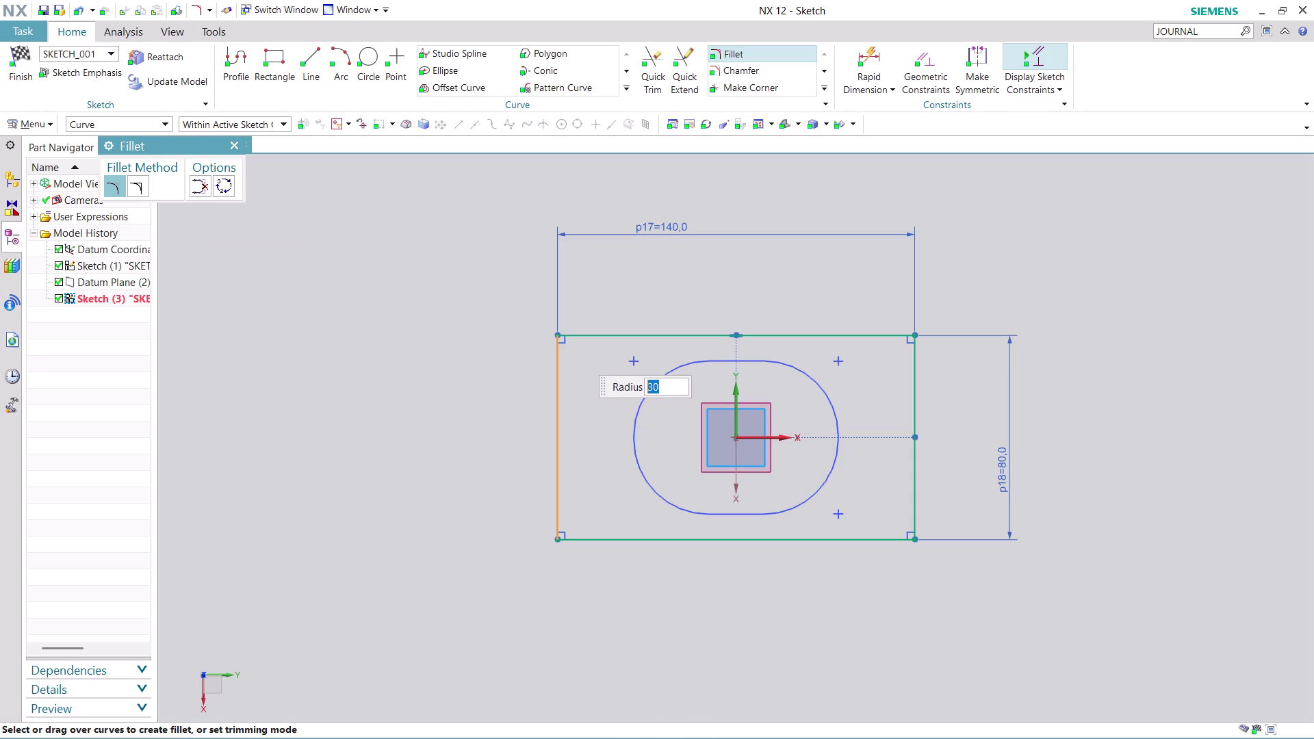
click(590, 339)
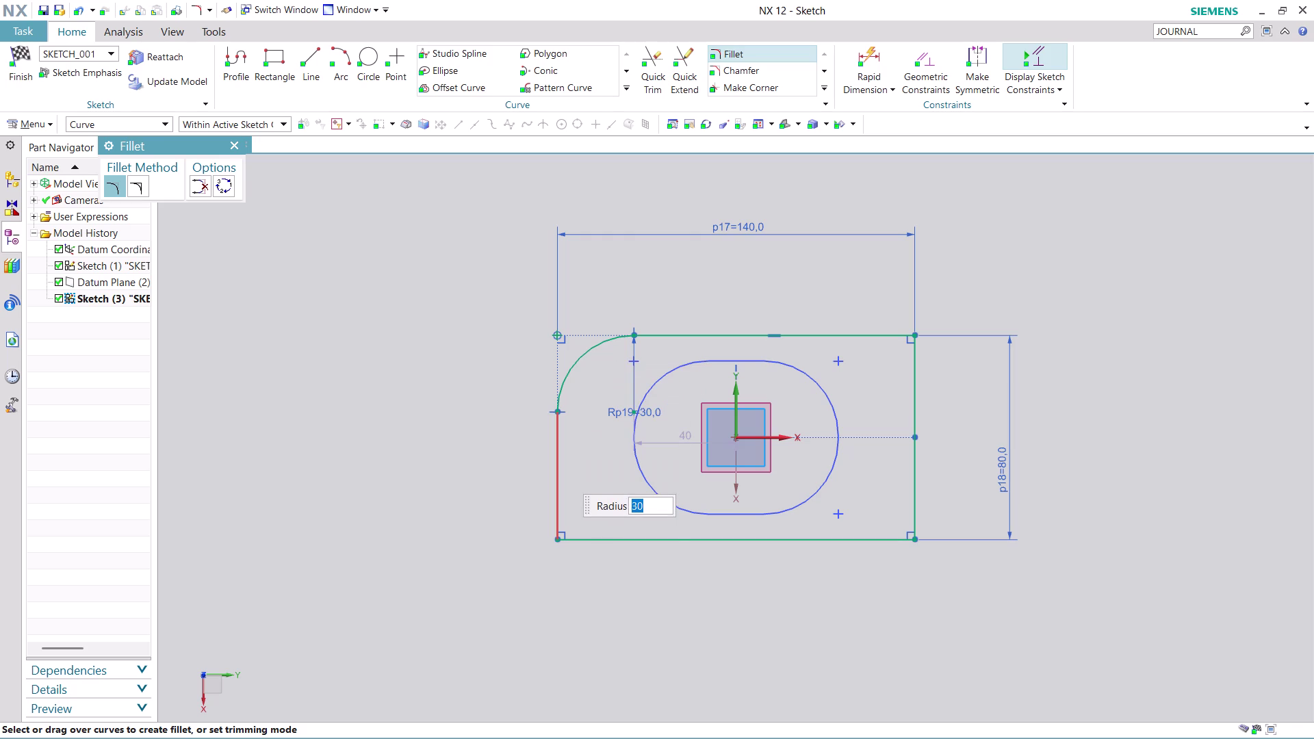
click(564, 508)
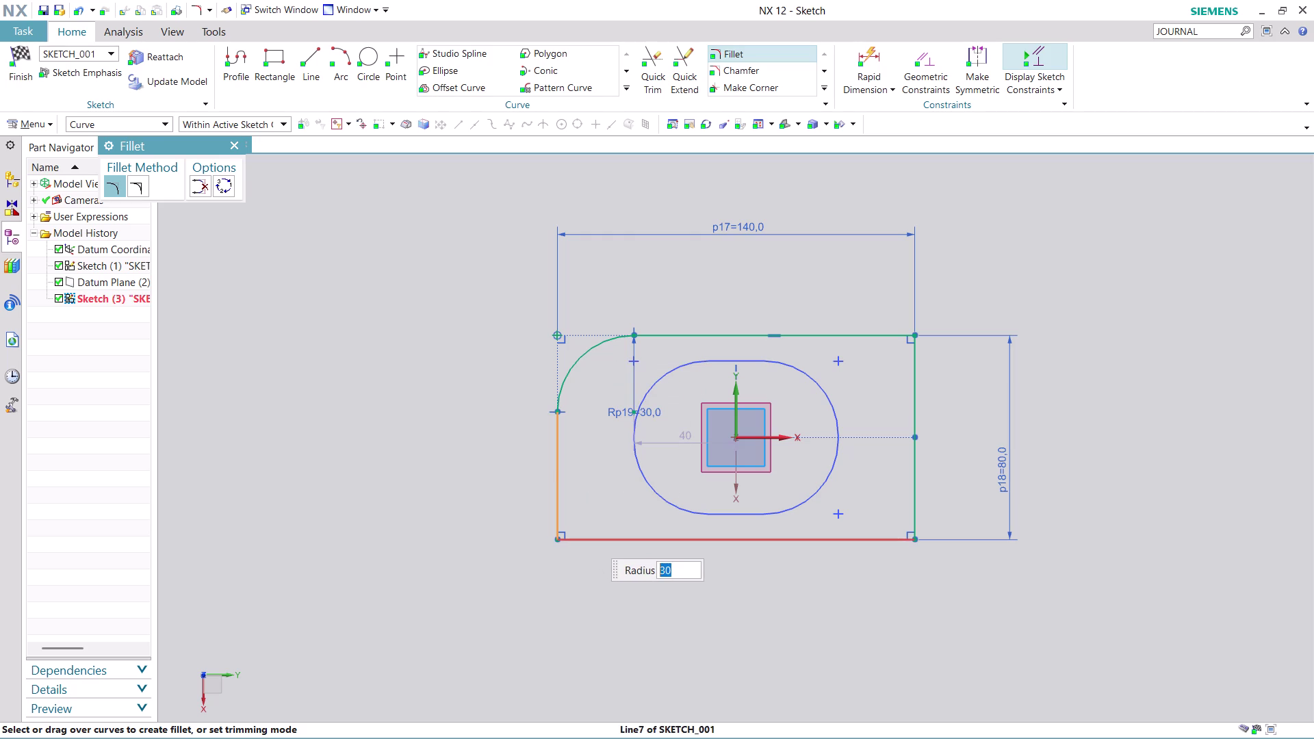
click(591, 538)
click(878, 545)
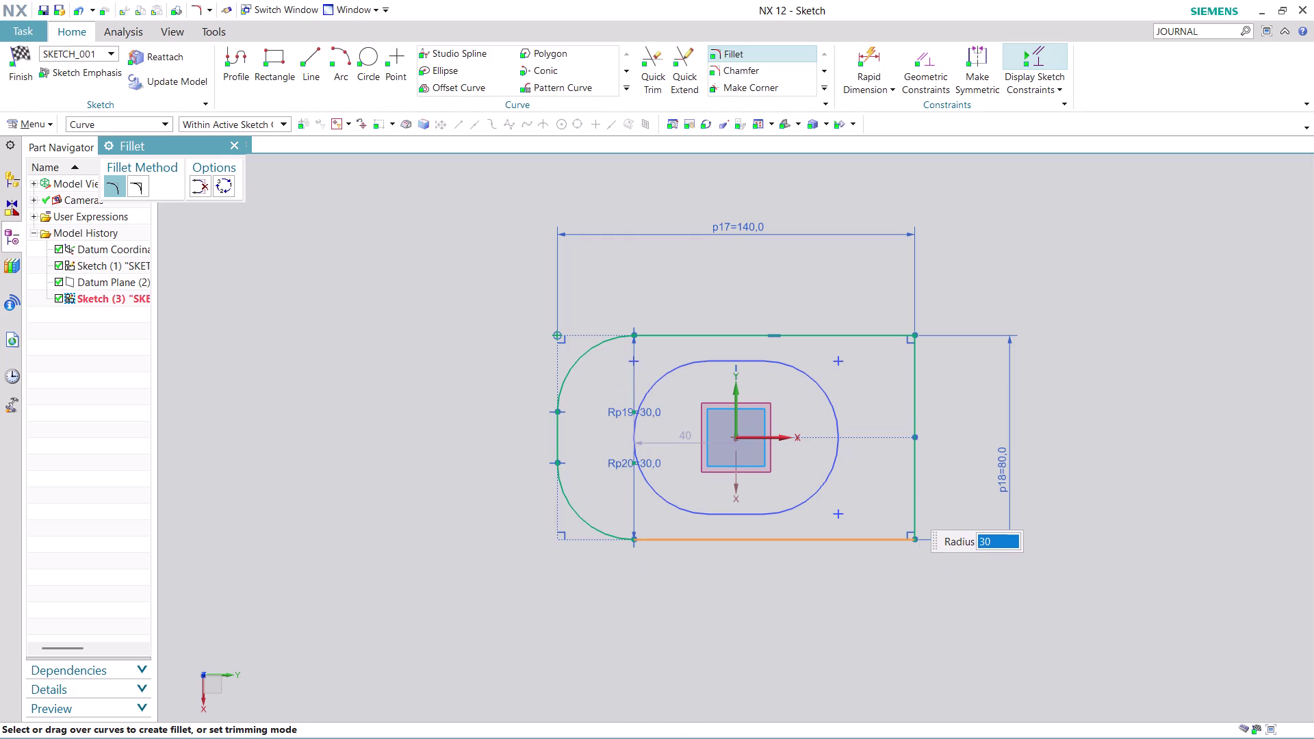
click(915, 499)
click(856, 337)
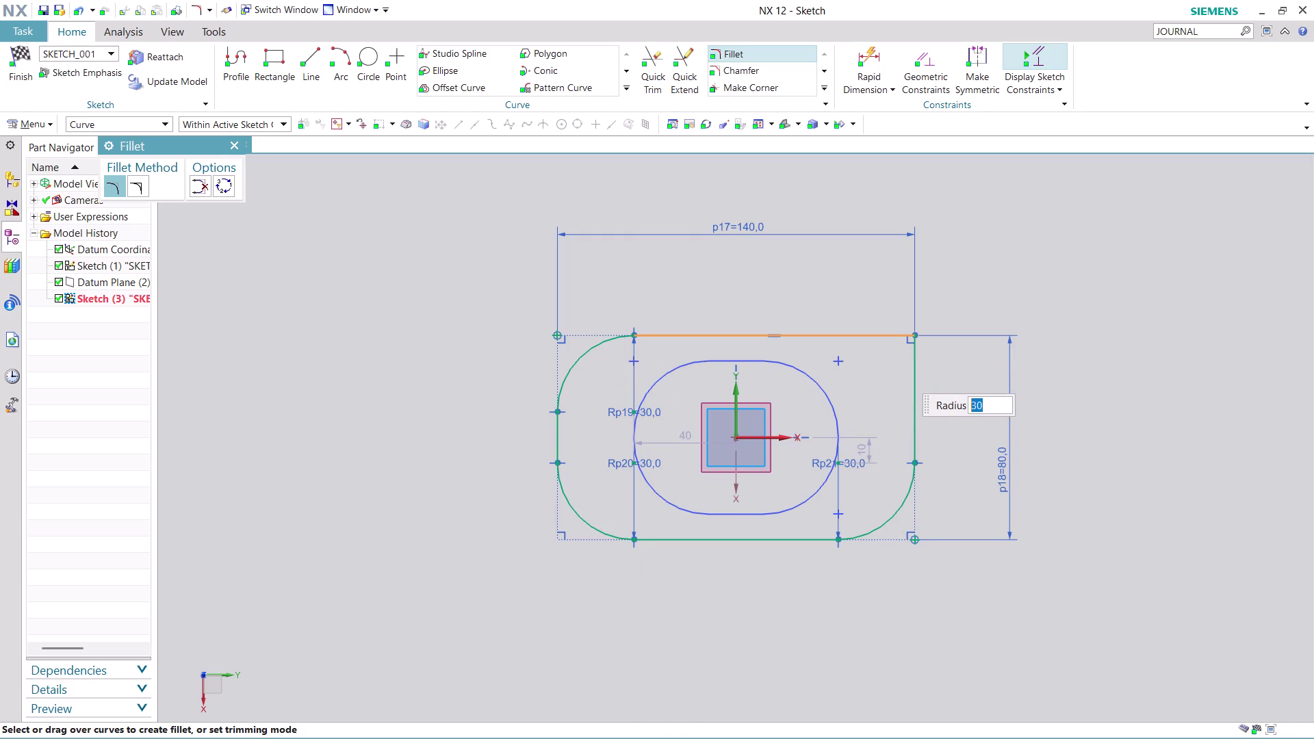
click(912, 388)
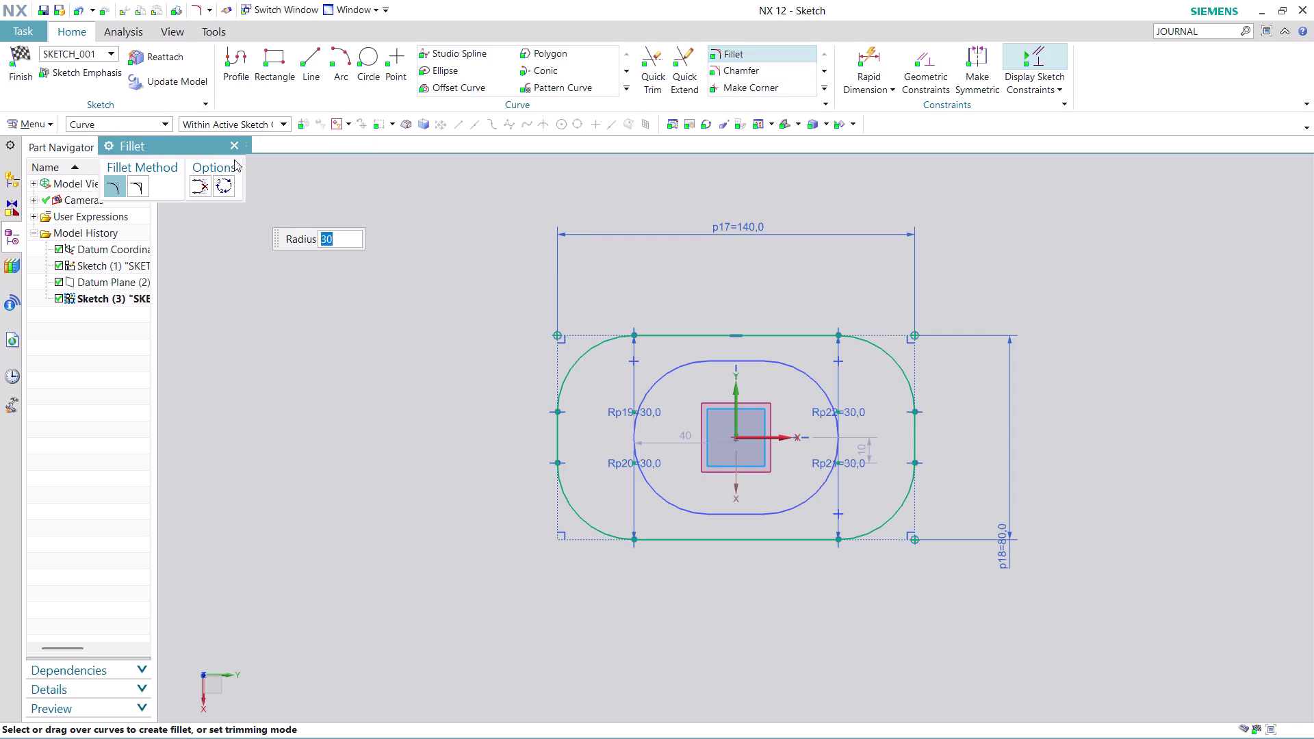
click(237, 141)
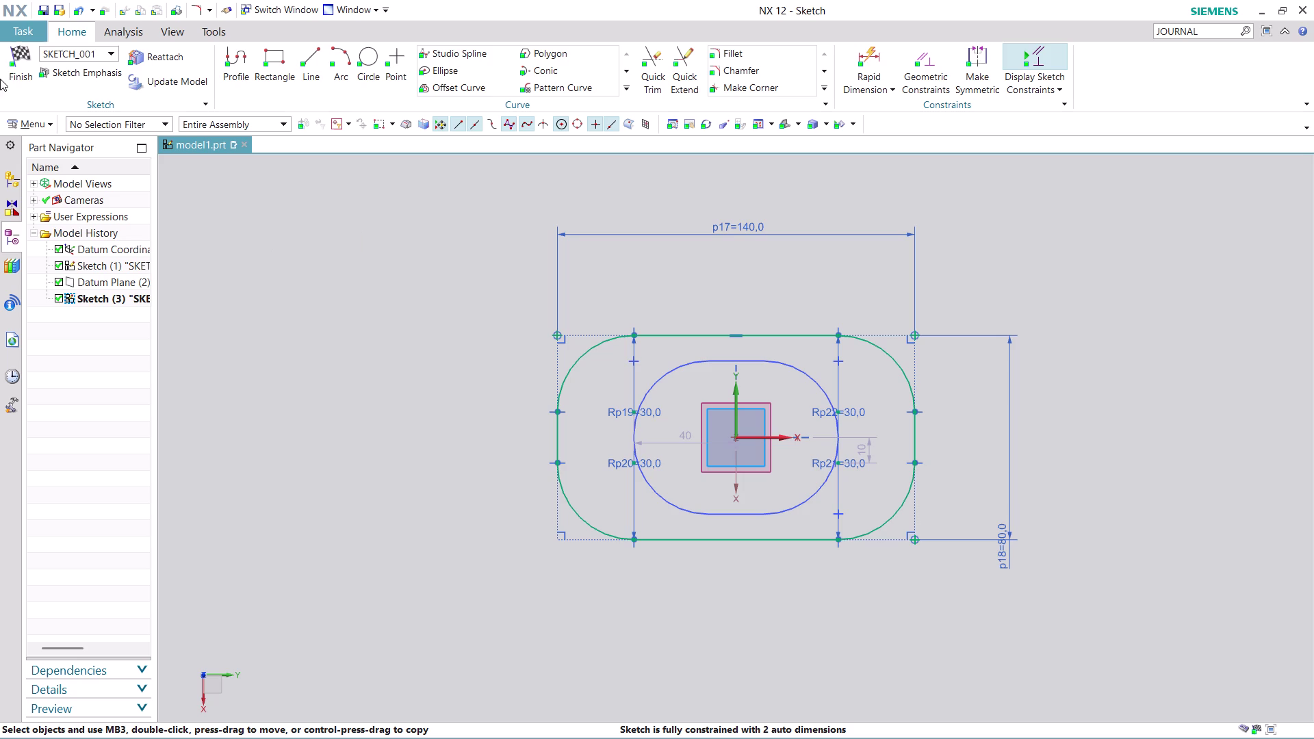
click(15, 67)
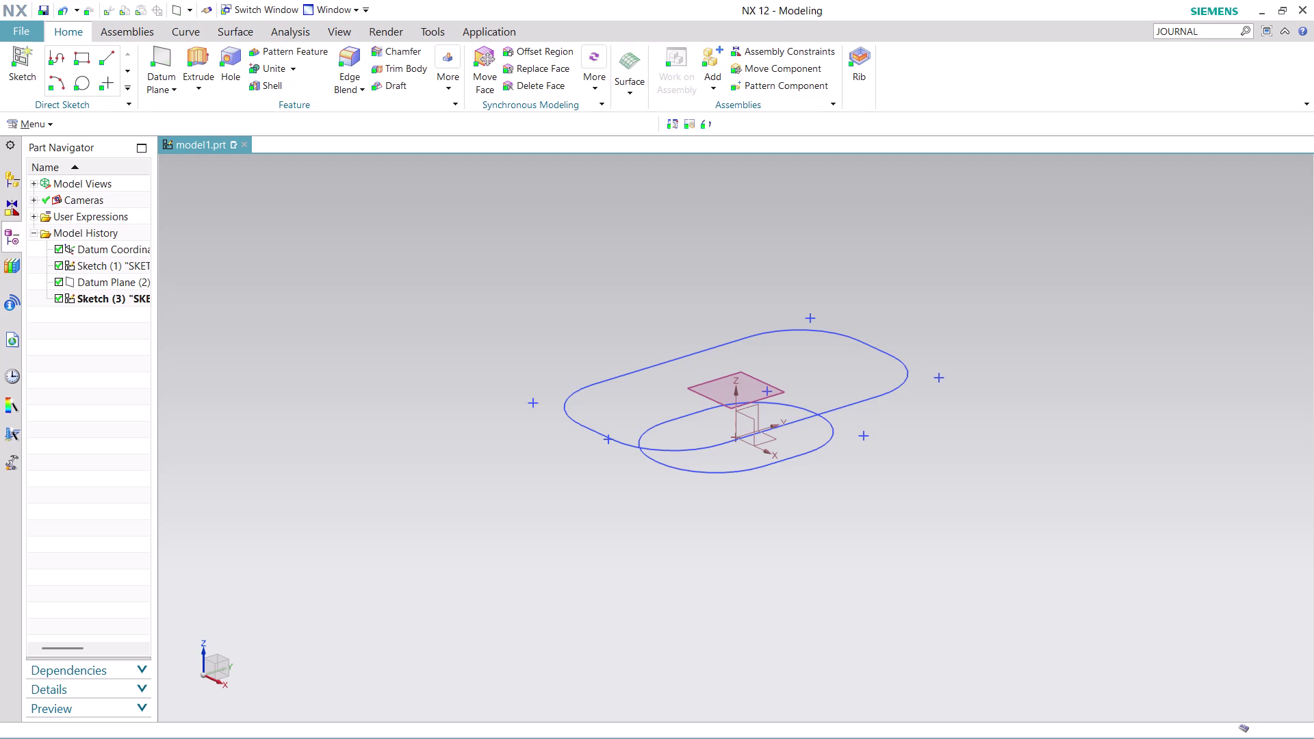
Start another sketch via Menu > Insert > Sketch in Task Environment.
click(32, 116)
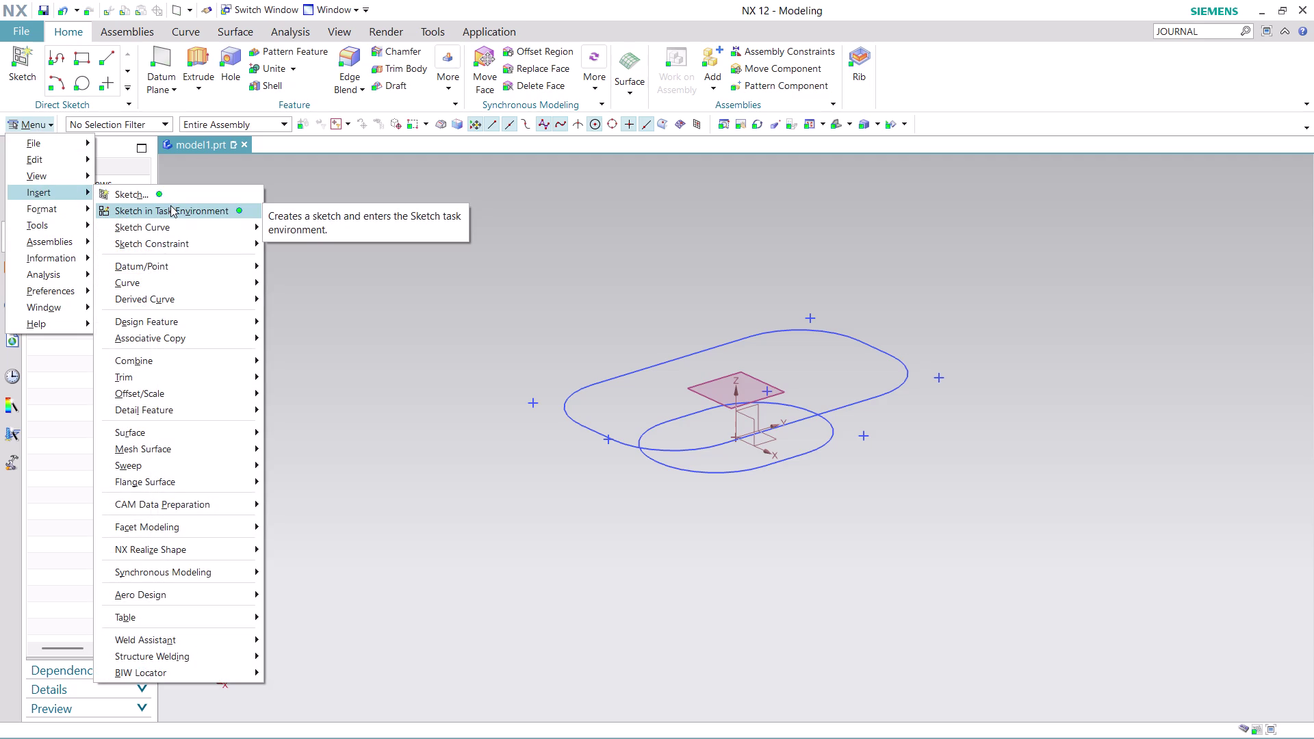
click(171, 206)
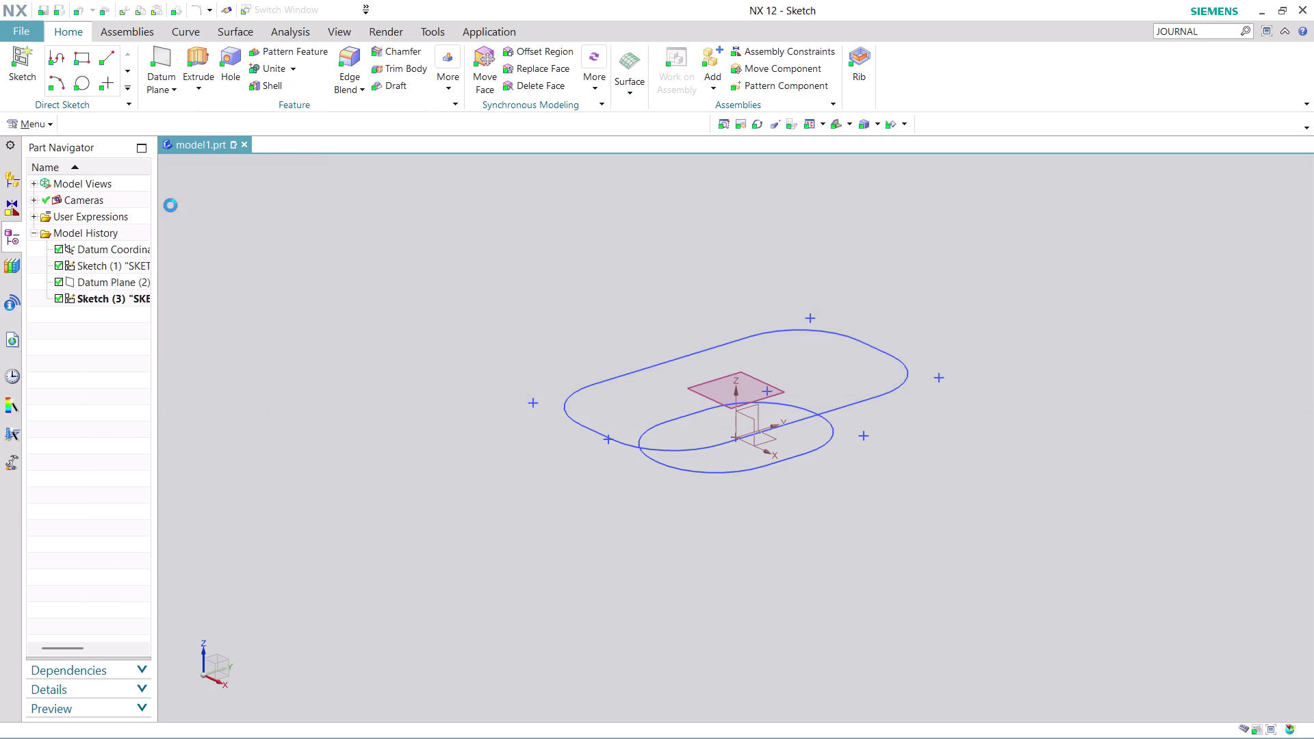
Create Sketch (4) on the datum XY plane with origin at the datum origin.
click(774, 441)
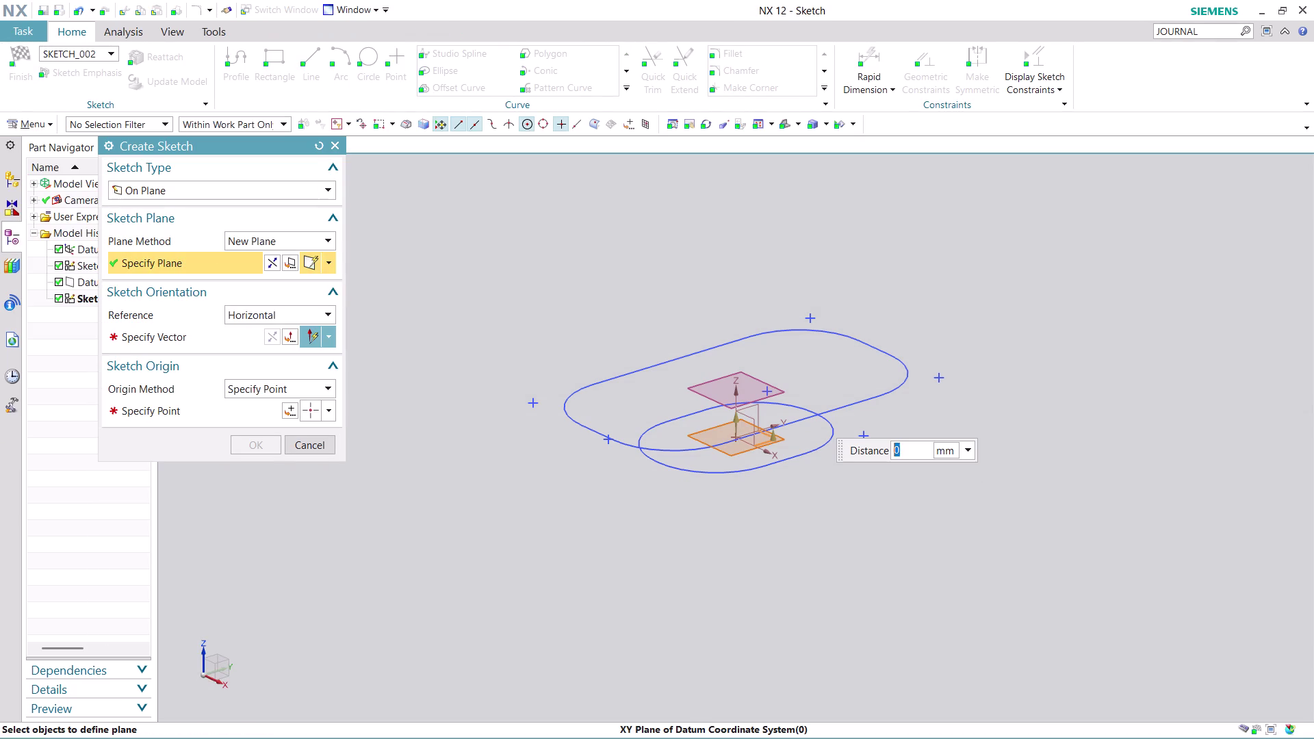
click(220, 335)
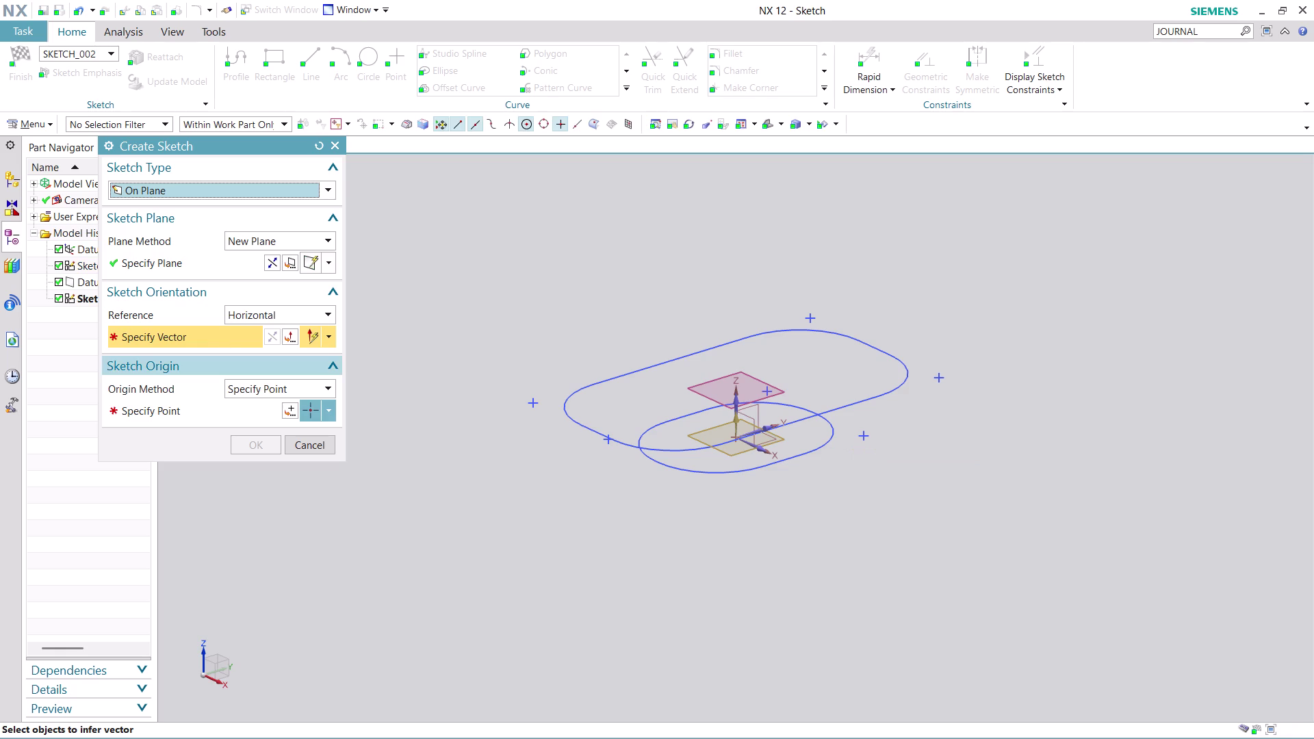
click(778, 430)
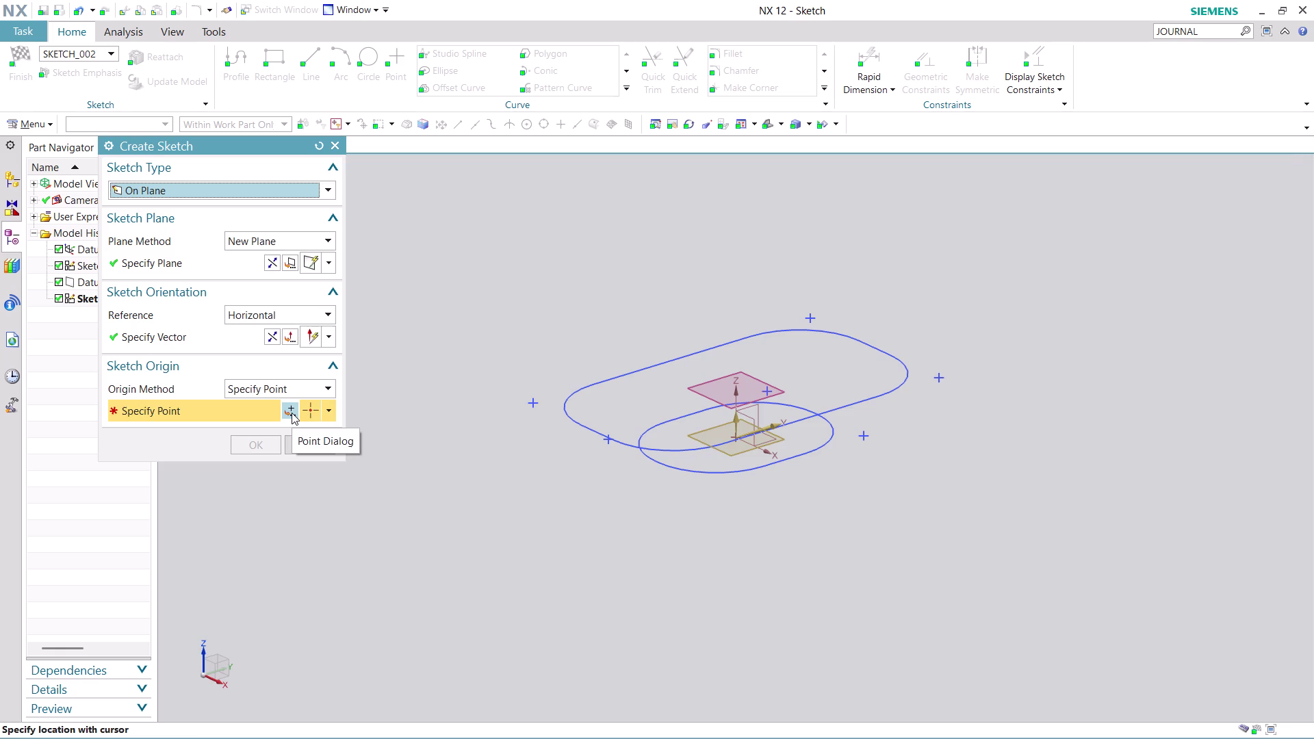
click(292, 412)
click(274, 435)
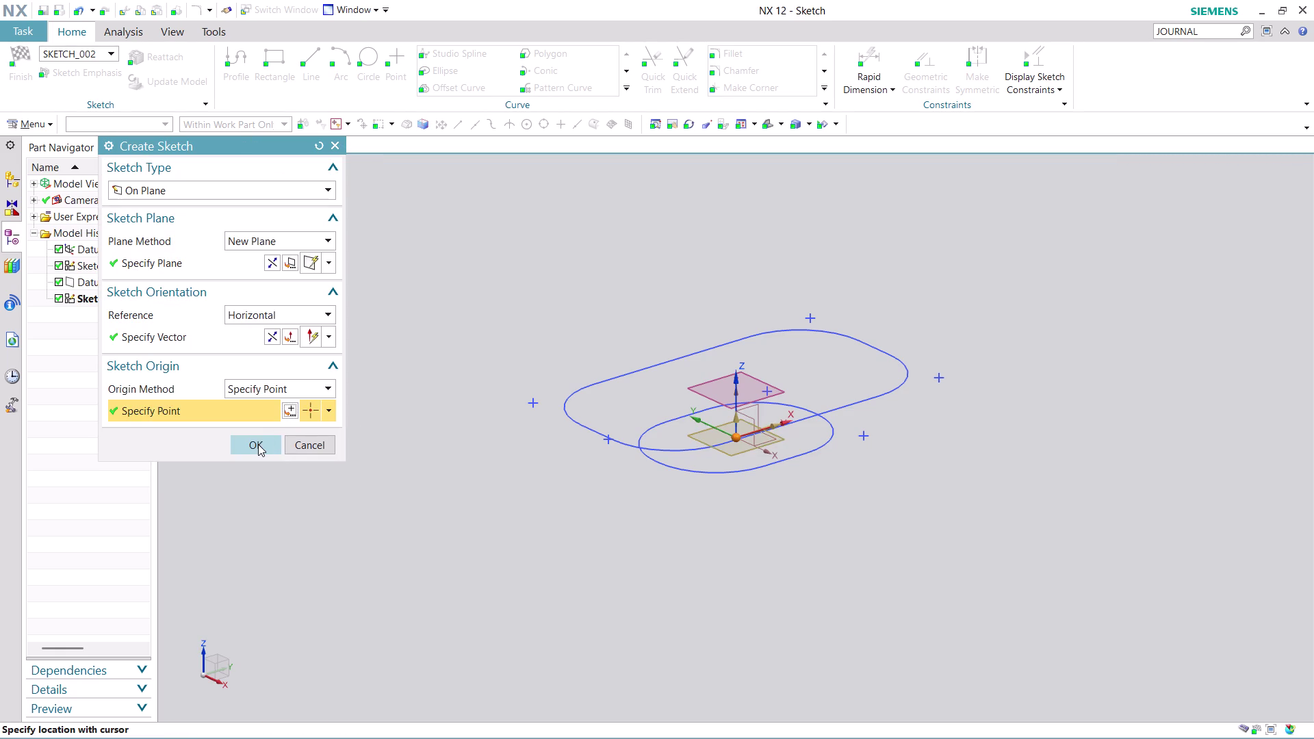
click(258, 444)
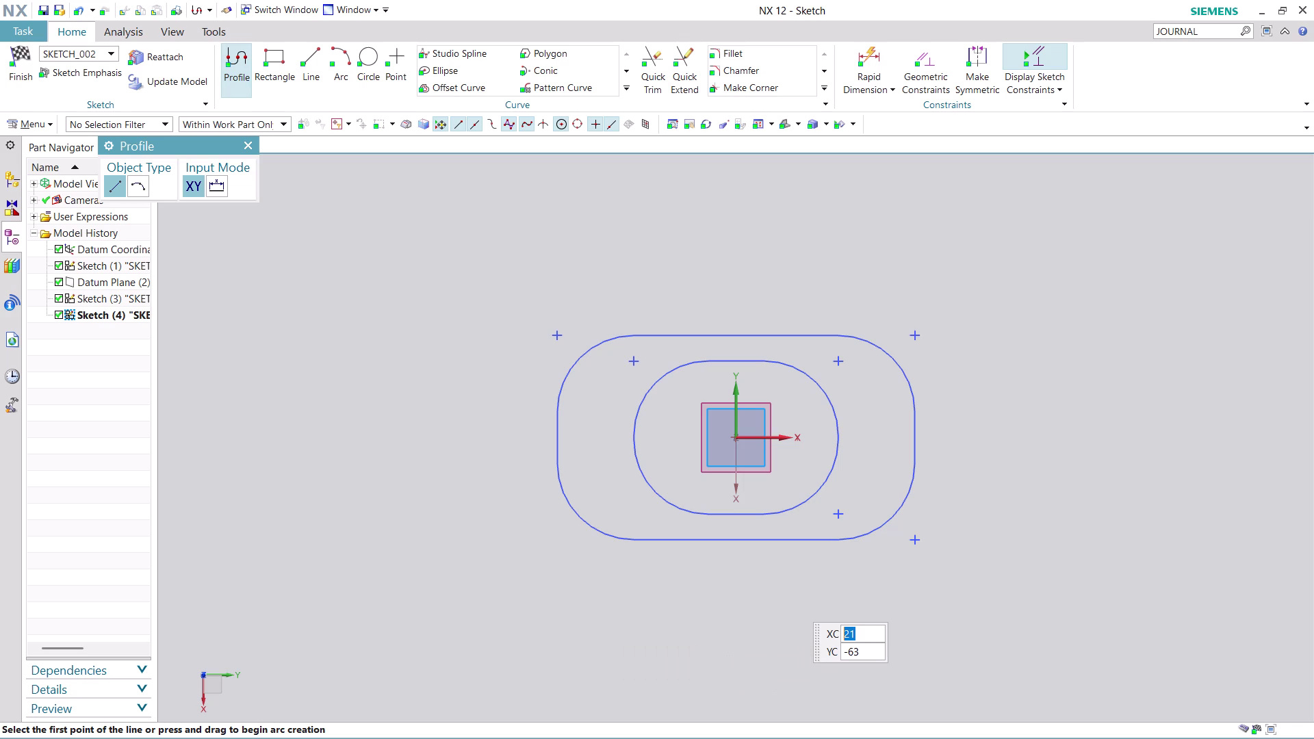
Undo the last two actions, close the line tool and finish Sketch (4).
key(ctrl+z)
key(ctrl+z)
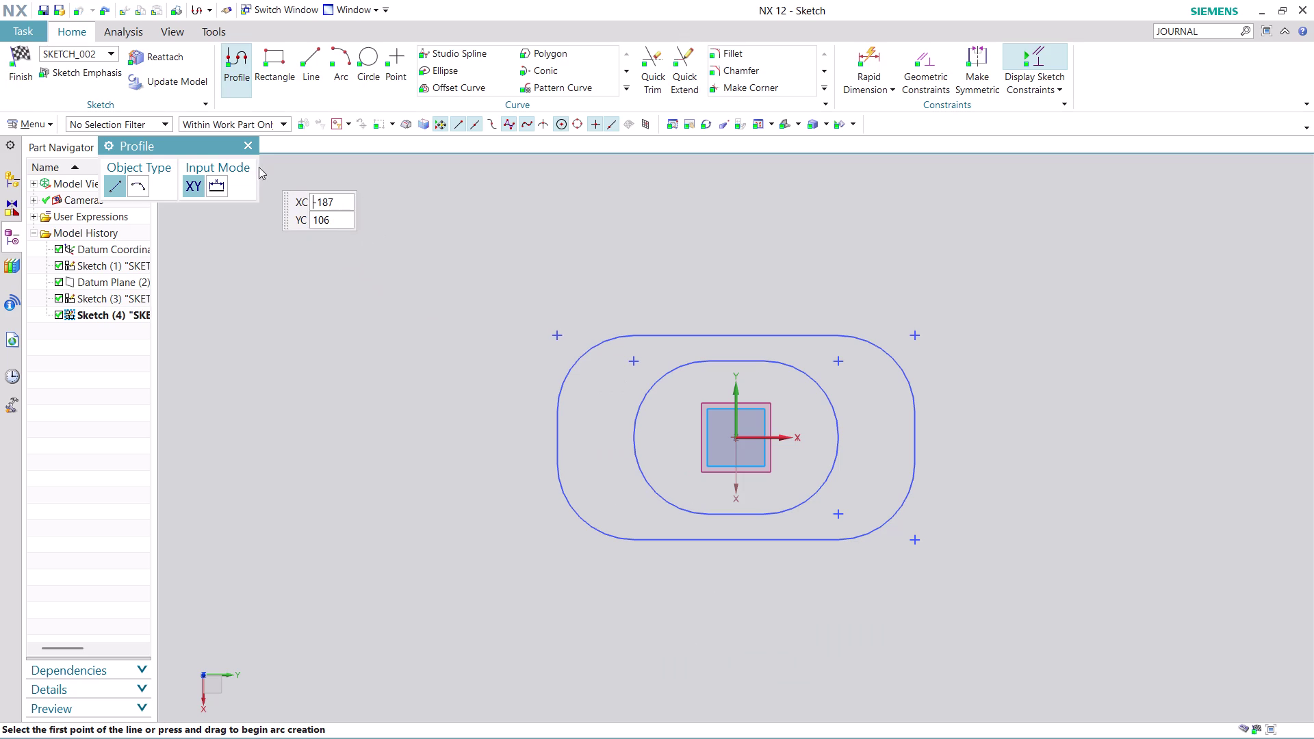
click(250, 148)
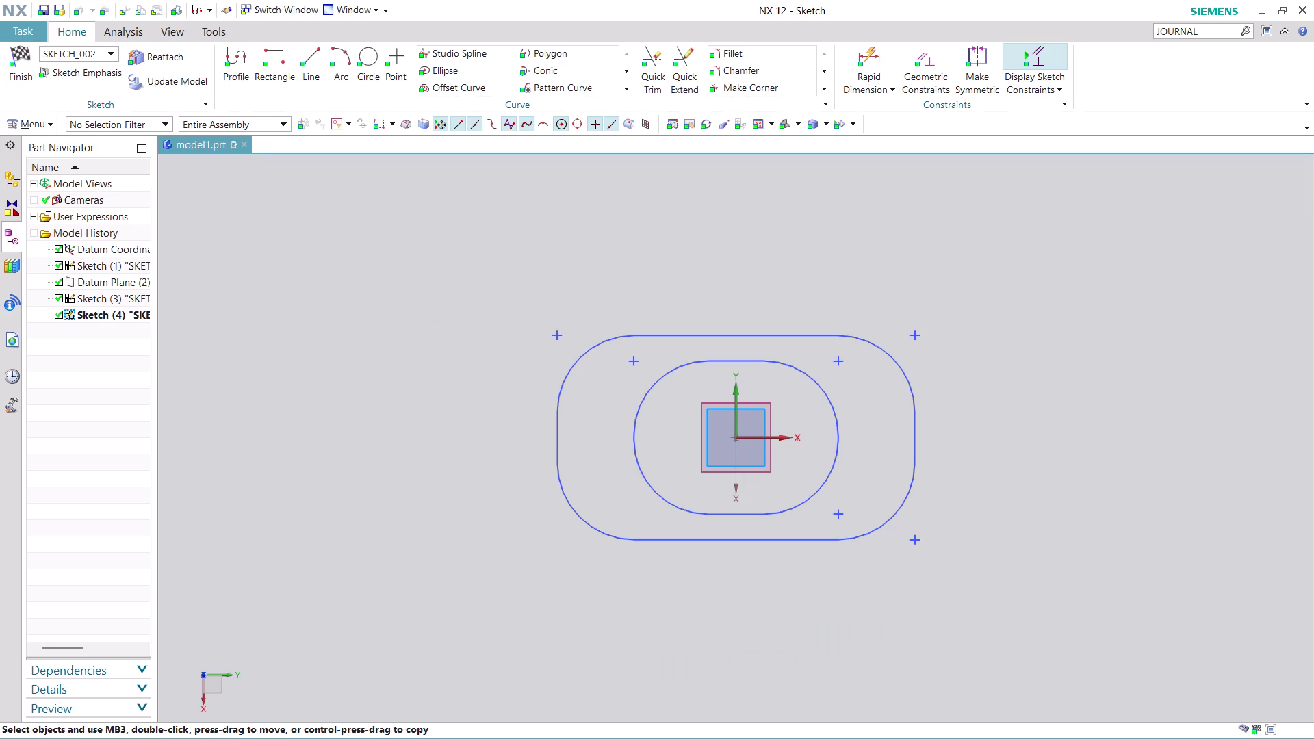
click(29, 75)
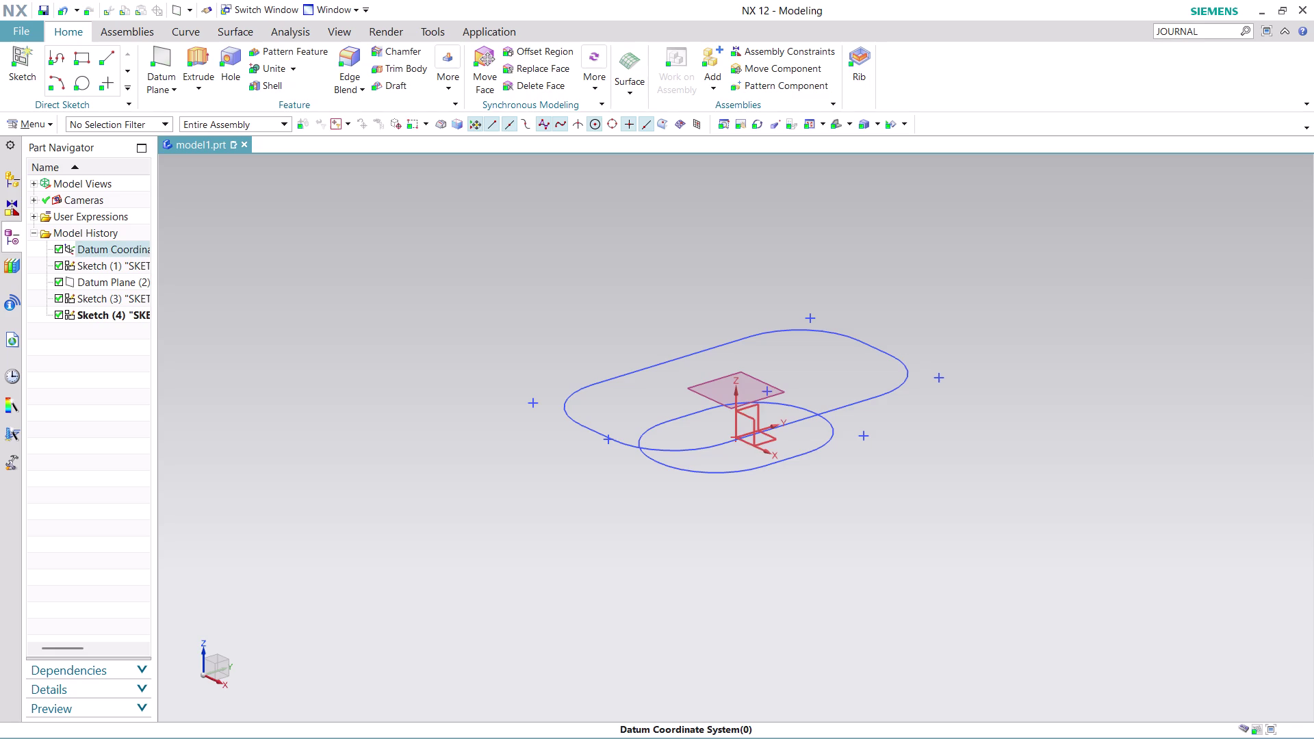
Create Sketch (5) on the YZ plane, Y axis horizontal, origin at the datum origin.
click(39, 117)
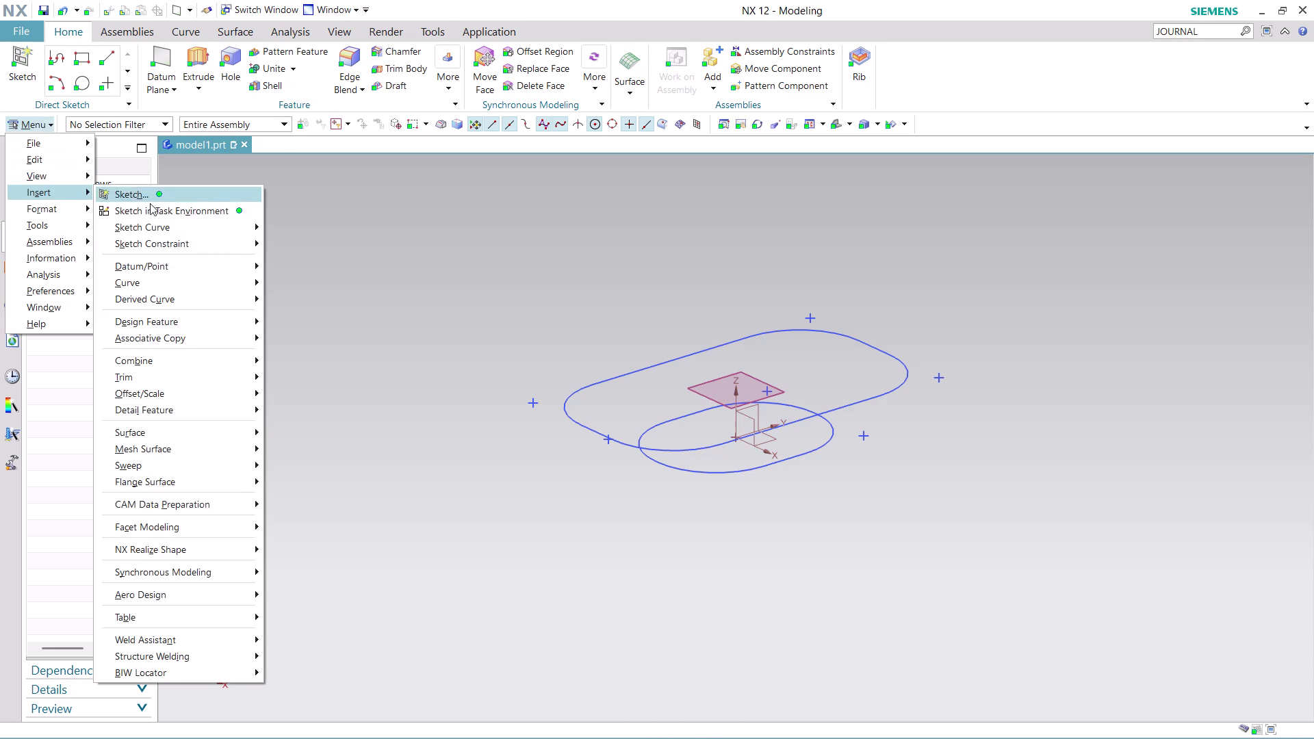
click(182, 209)
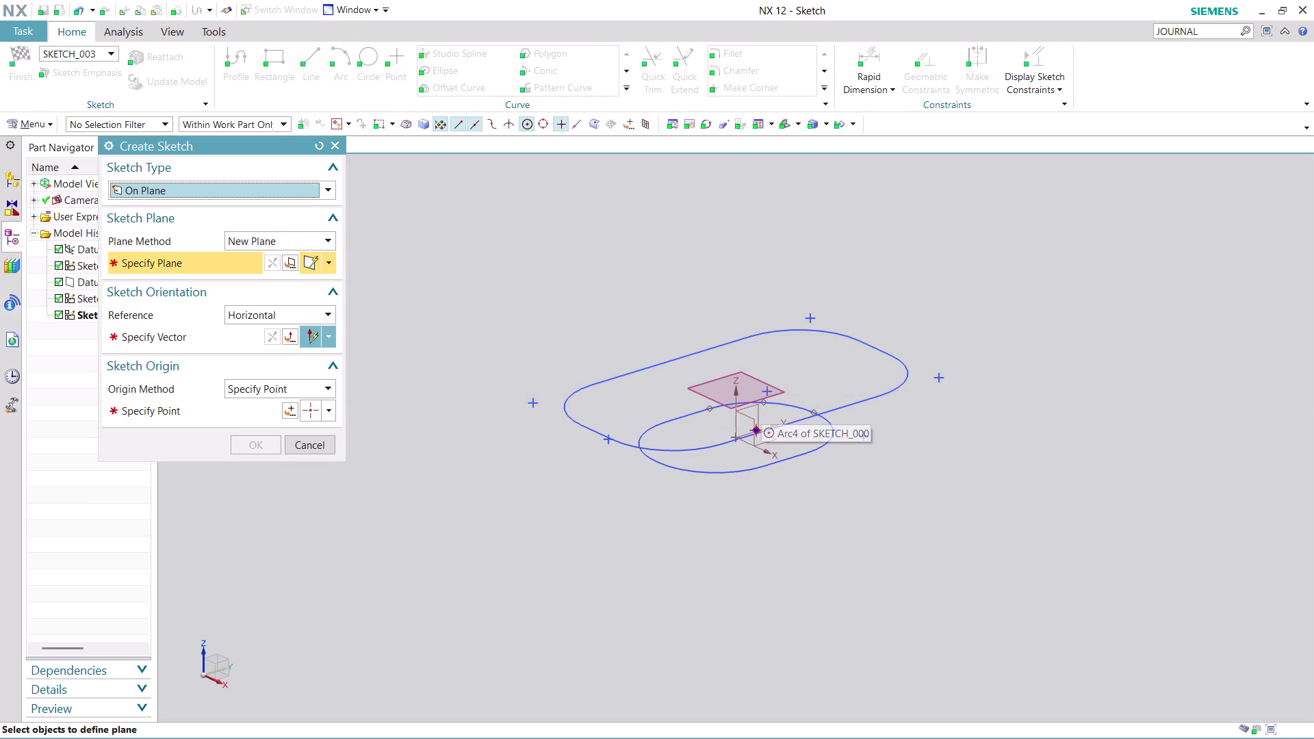
click(756, 410)
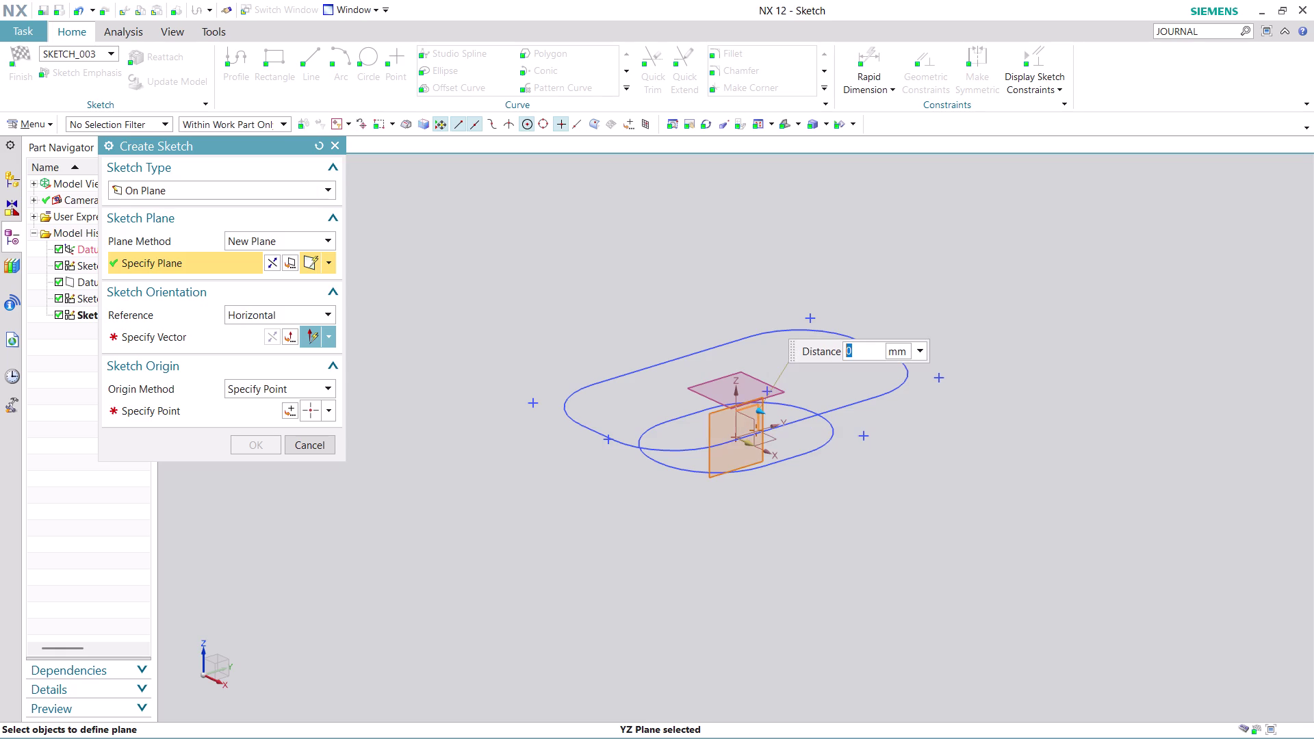
click(232, 341)
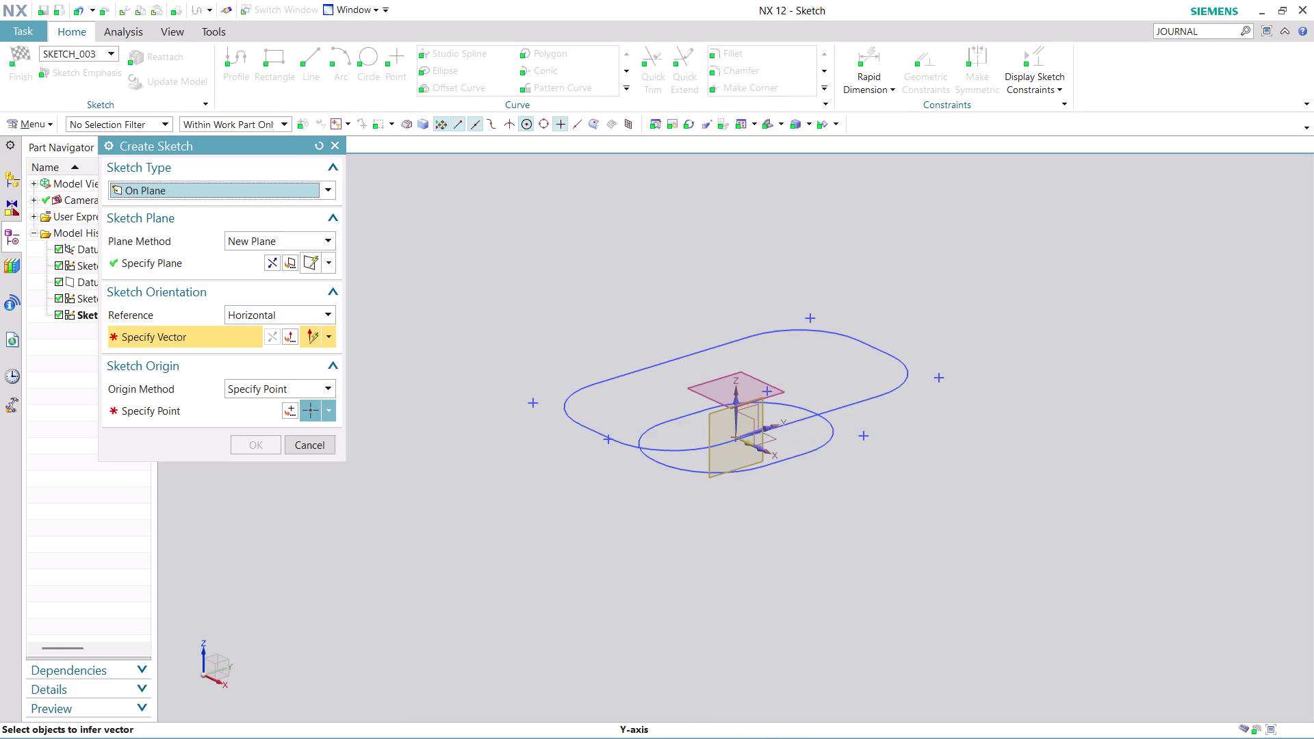
click(764, 429)
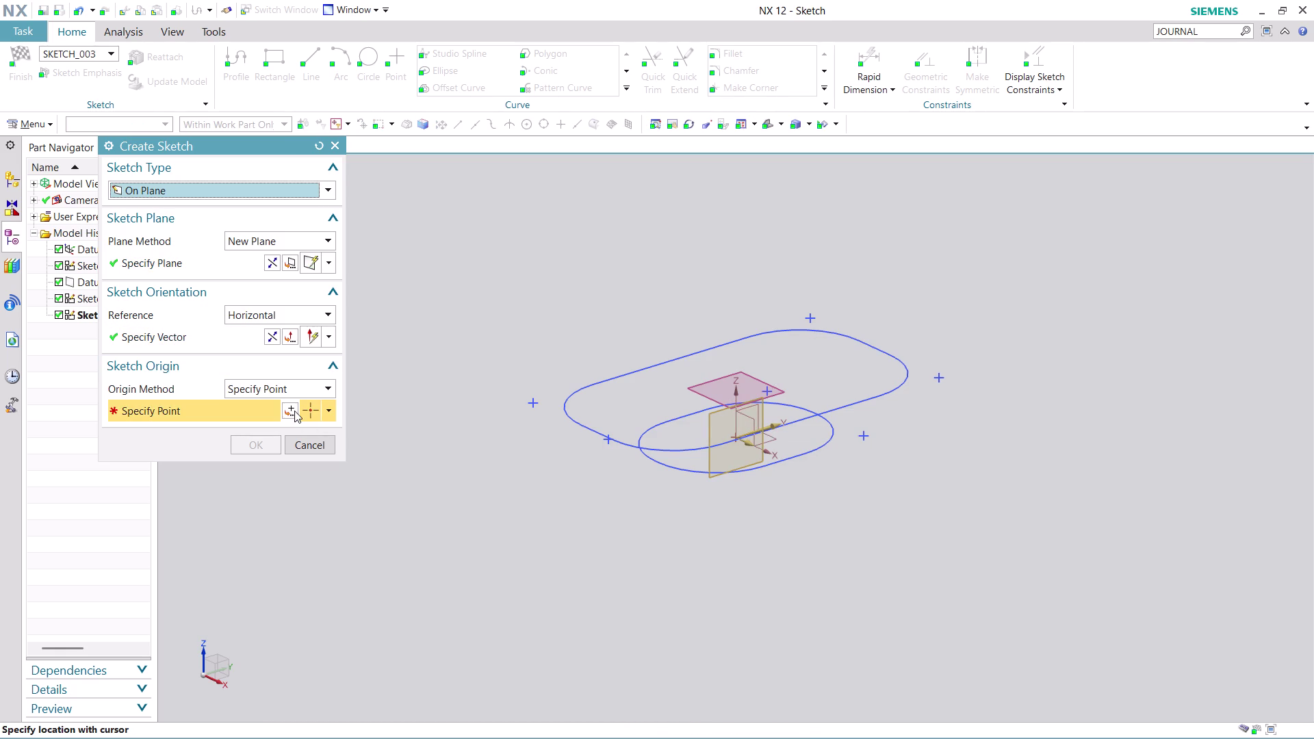
click(294, 410)
click(247, 427)
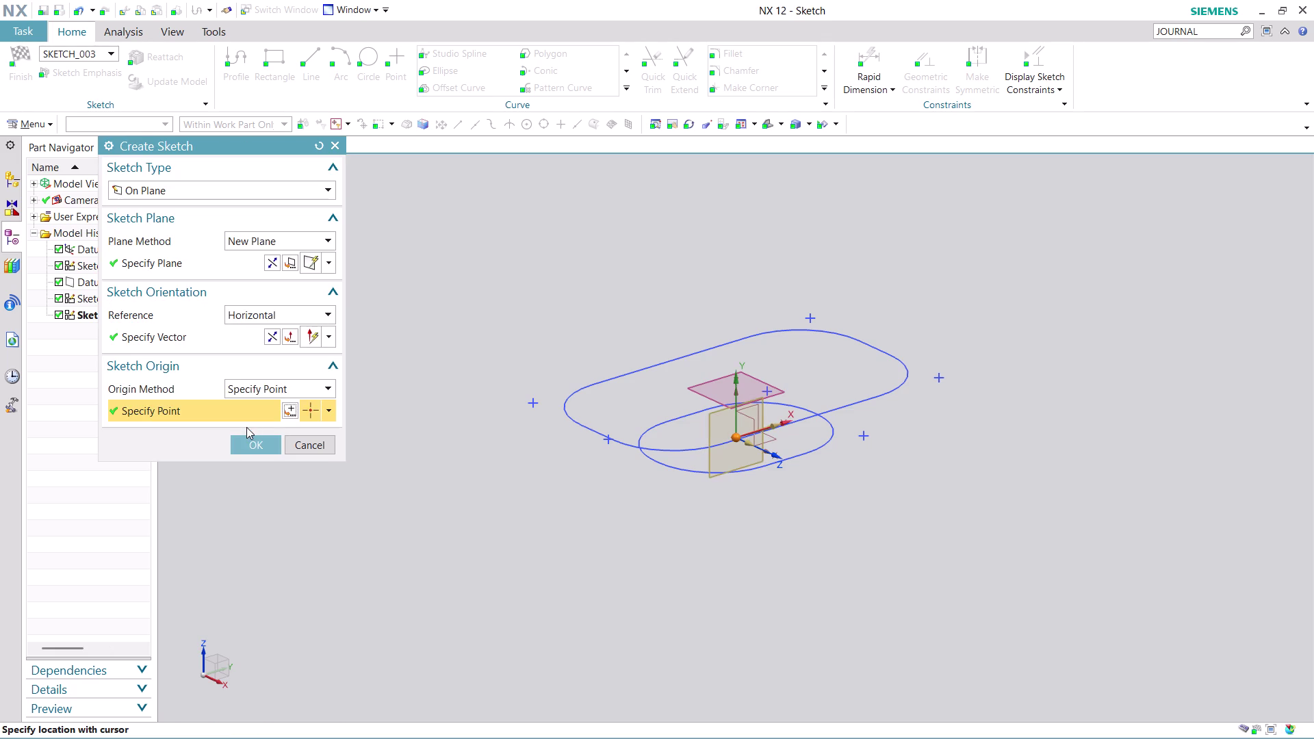
click(247, 441)
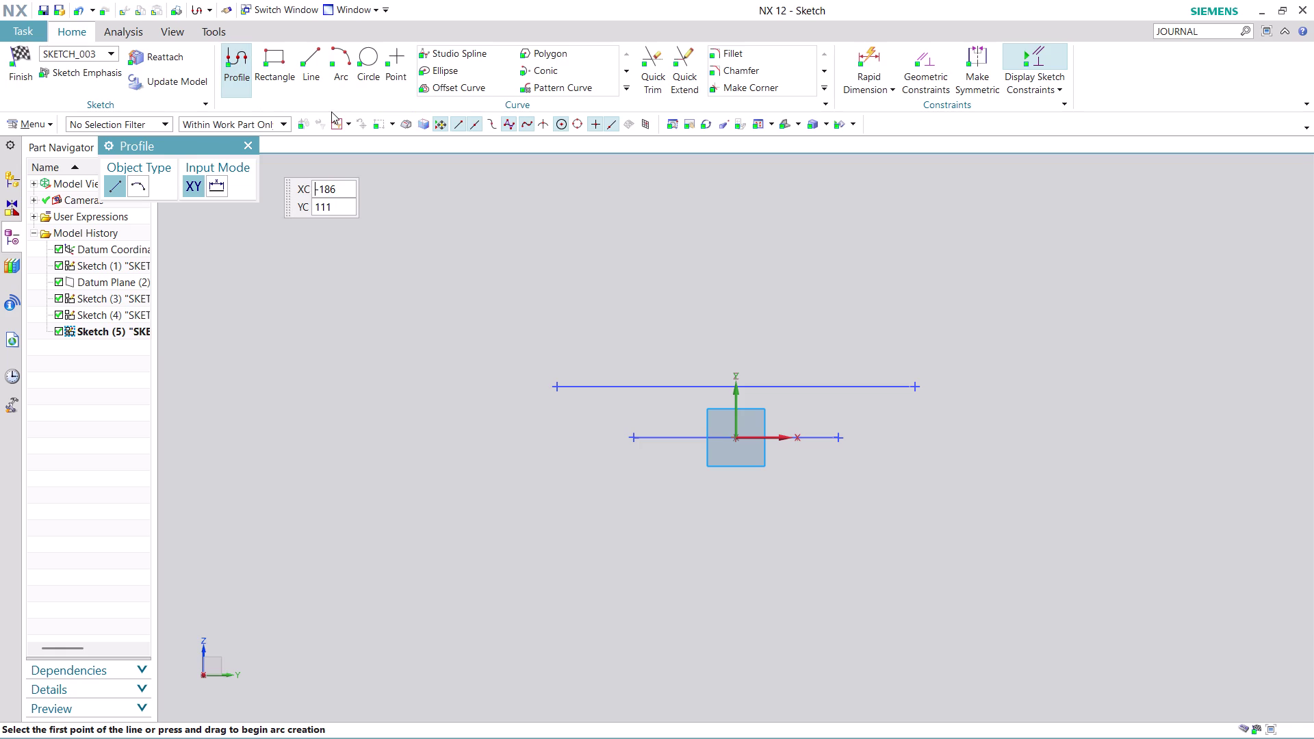
click(206, 101)
click(205, 101)
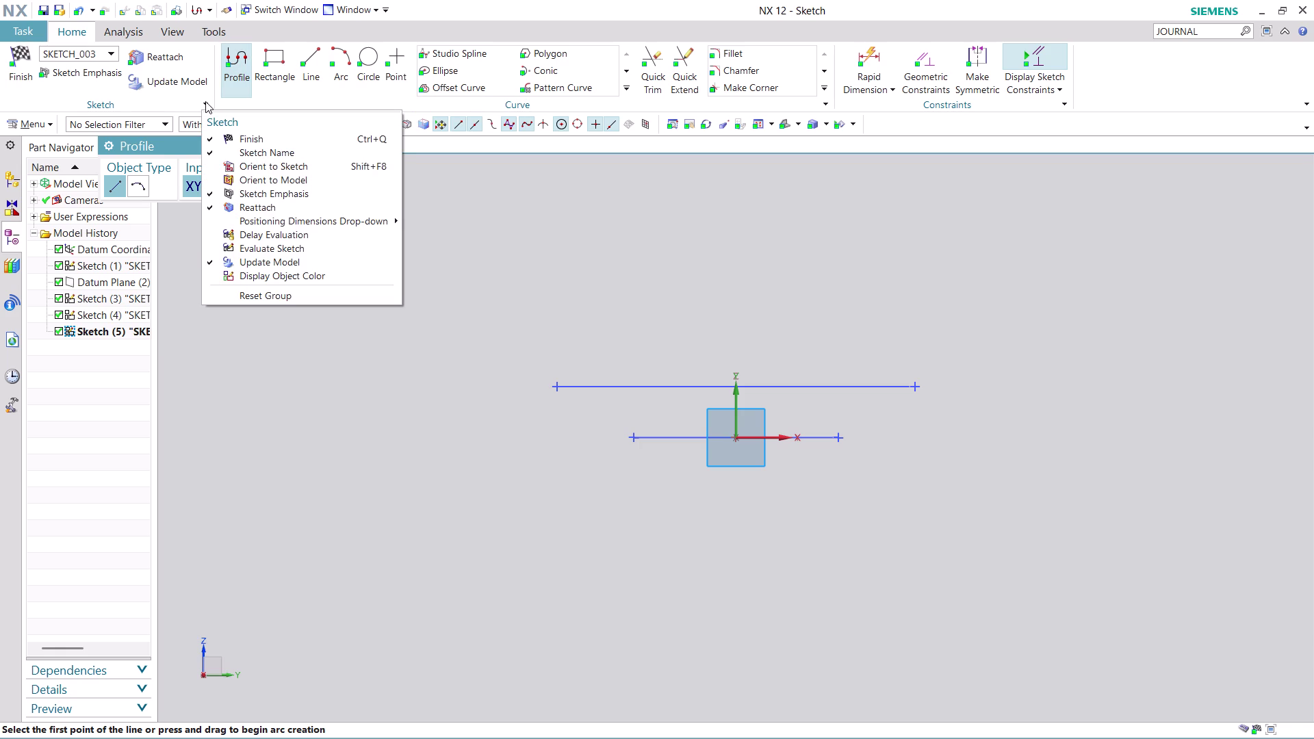
click(507, 226)
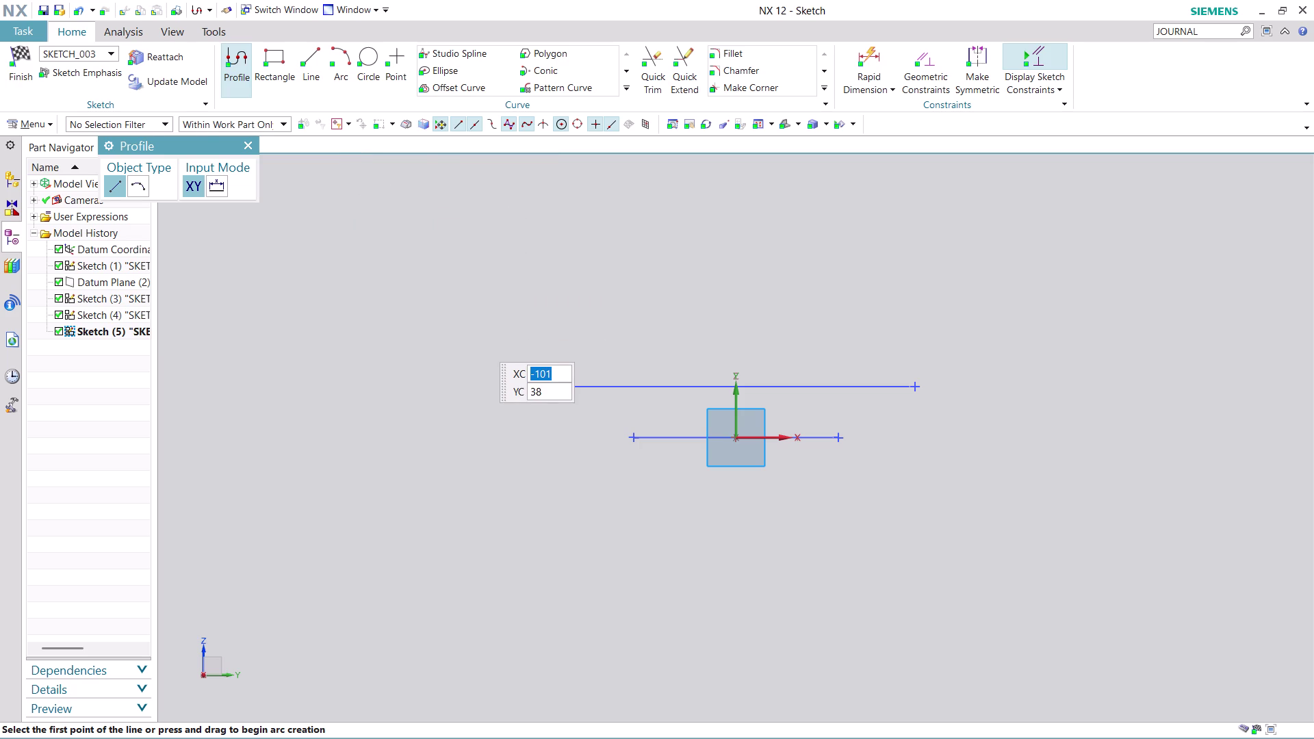
key(Escape)
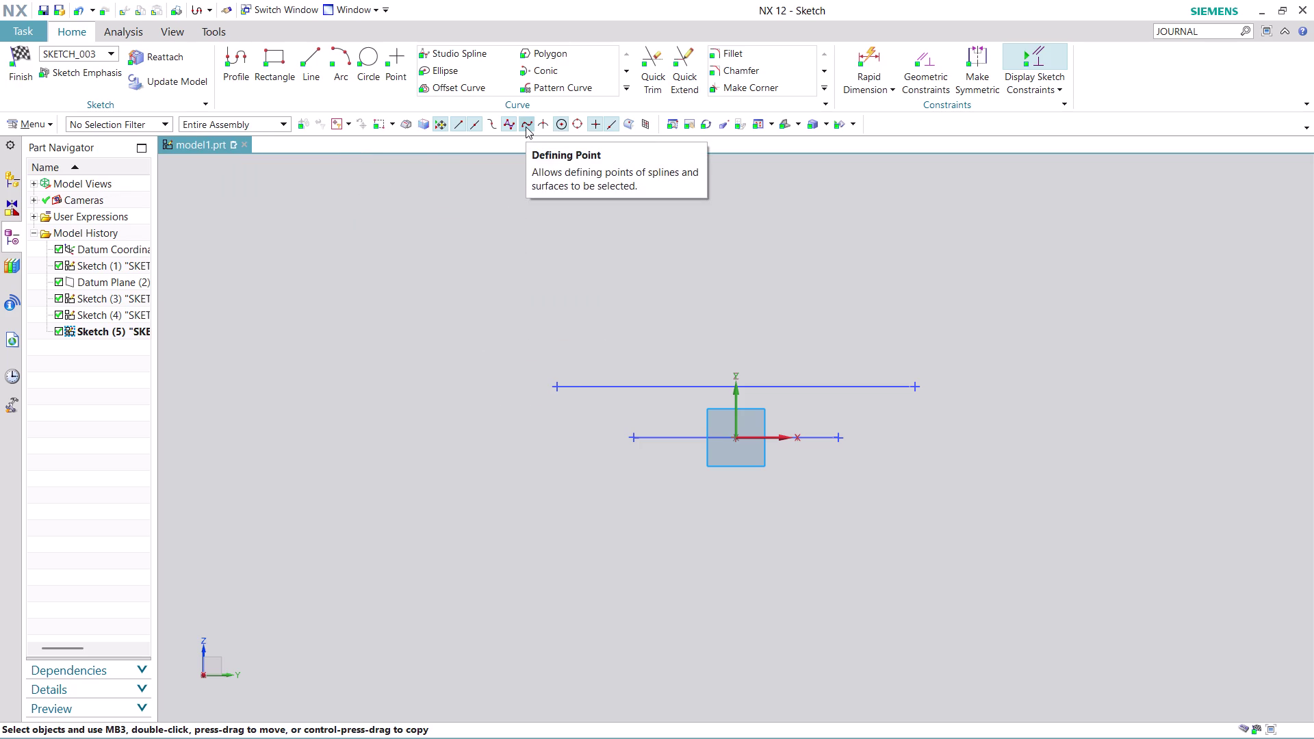
click(390, 122)
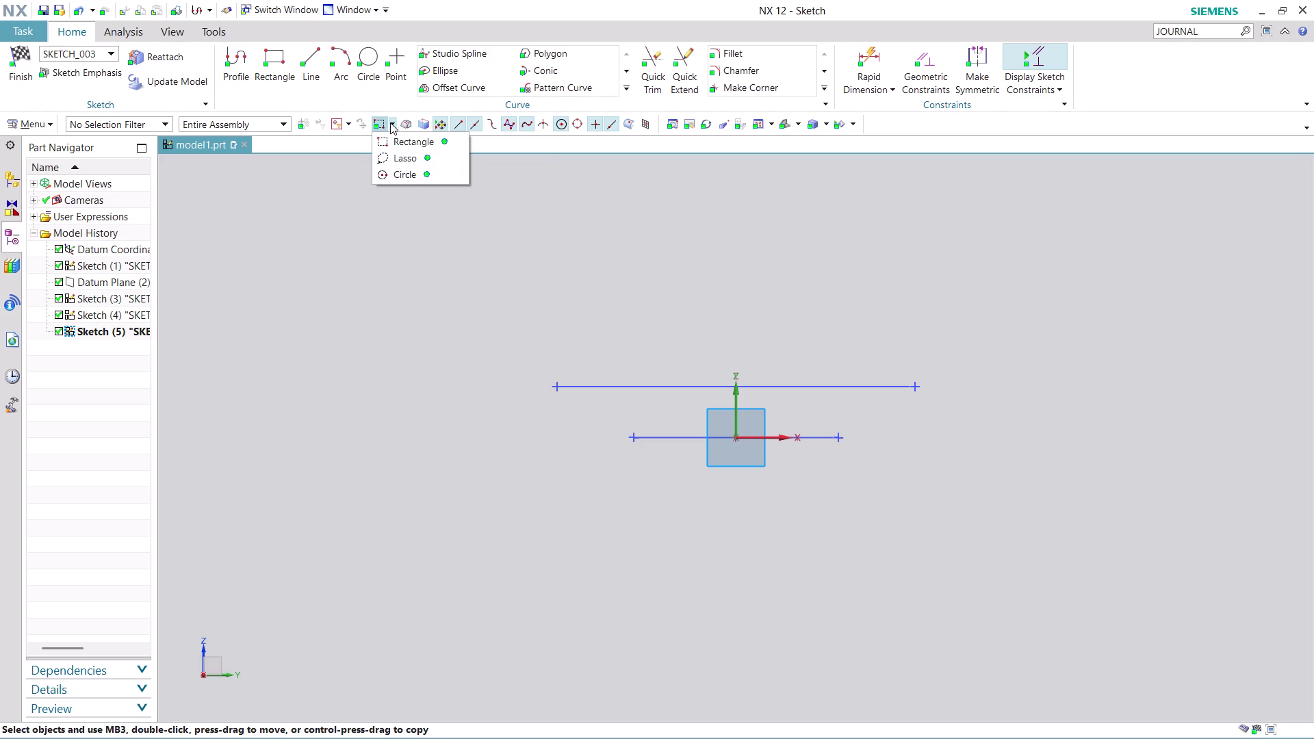
click(326, 204)
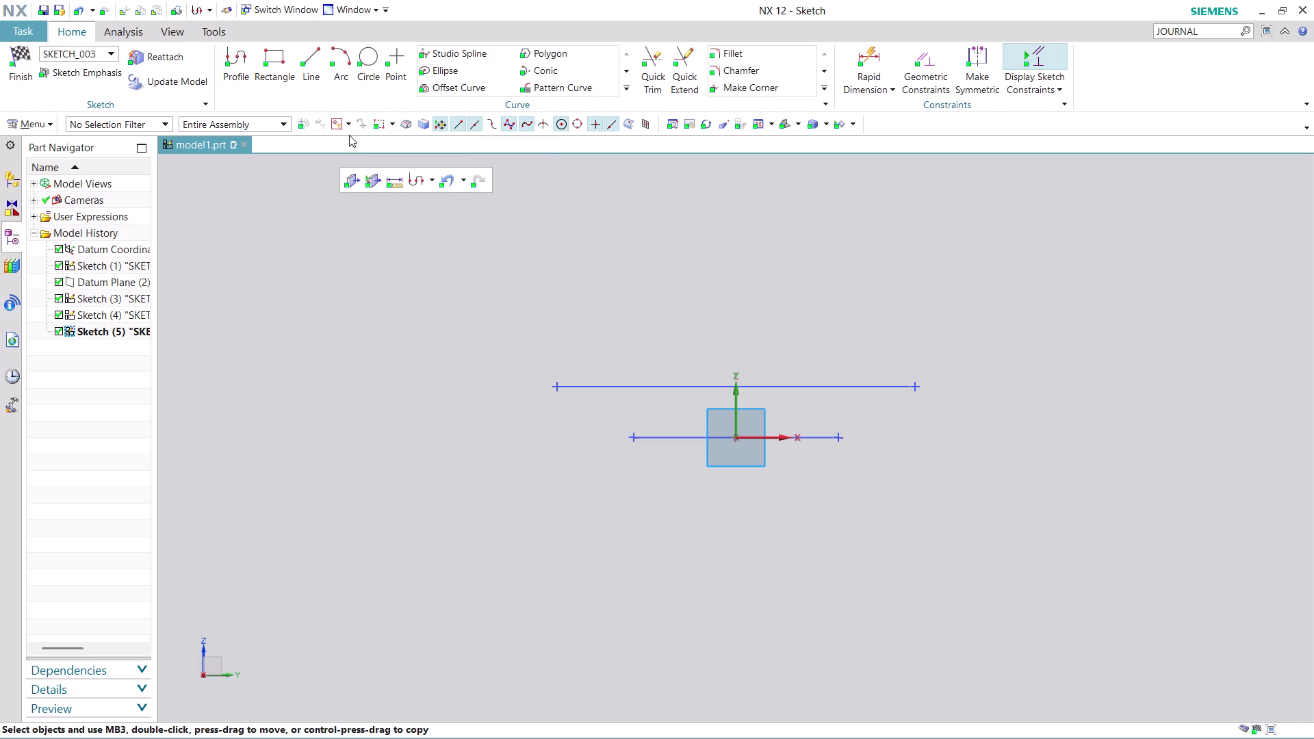
click(346, 118)
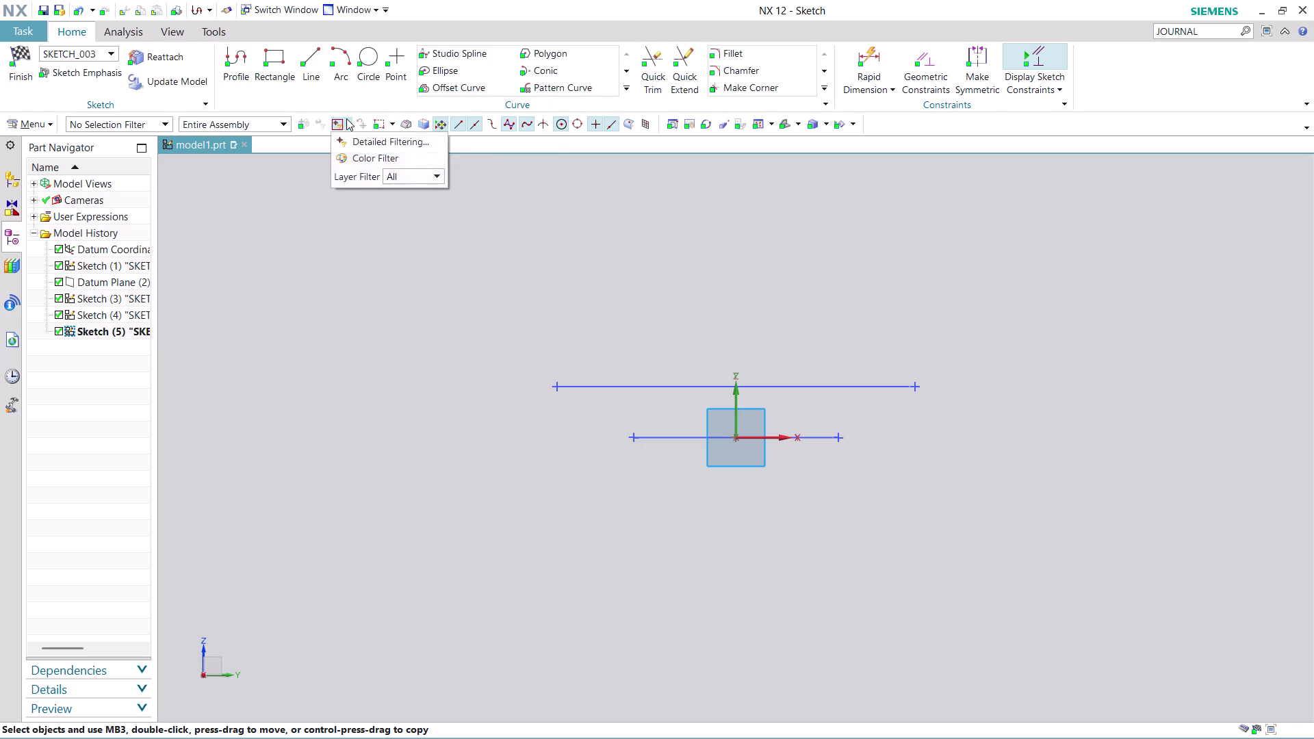
click(357, 259)
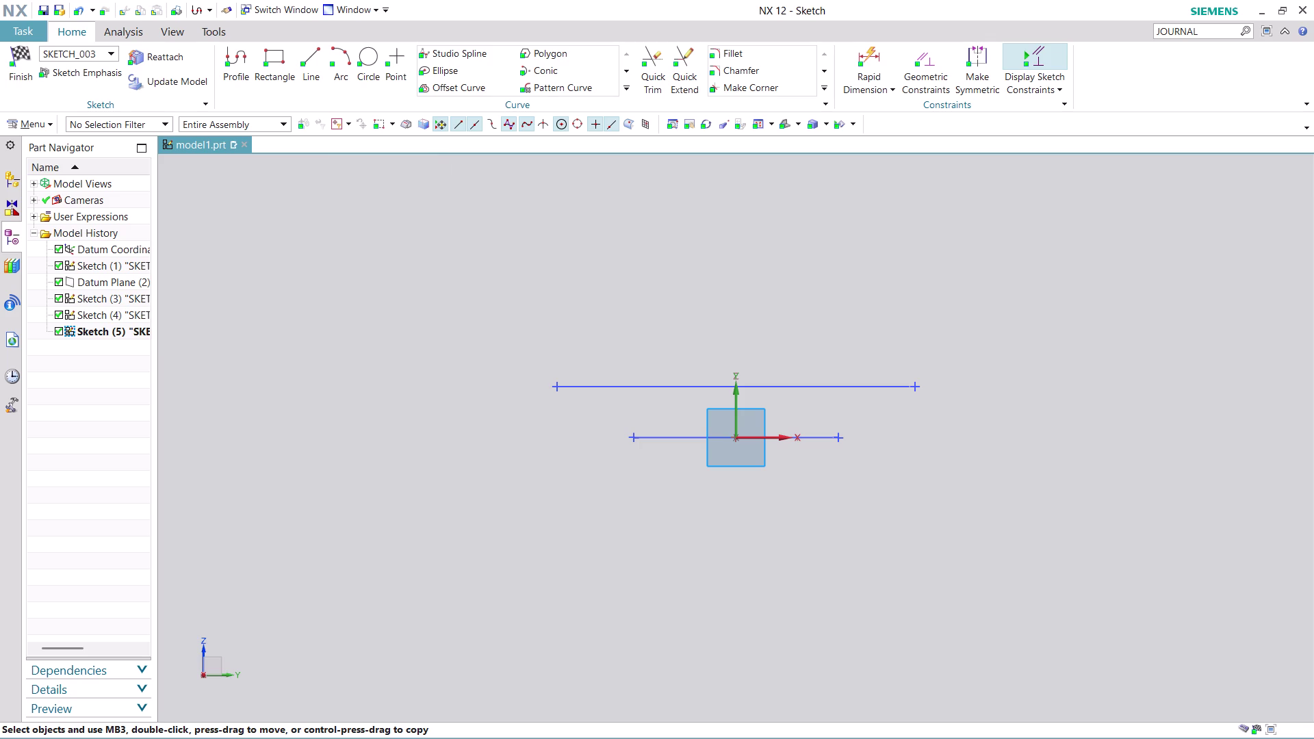
click(623, 89)
click(616, 234)
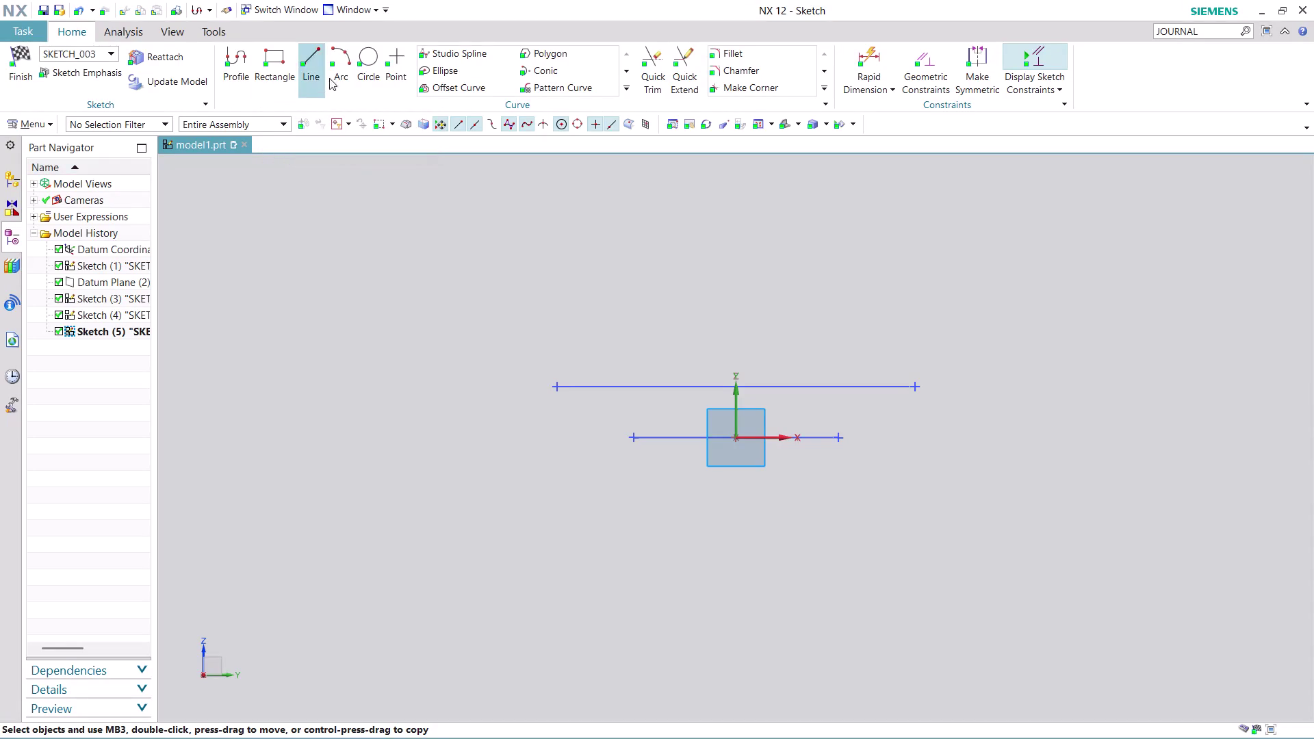
click(349, 63)
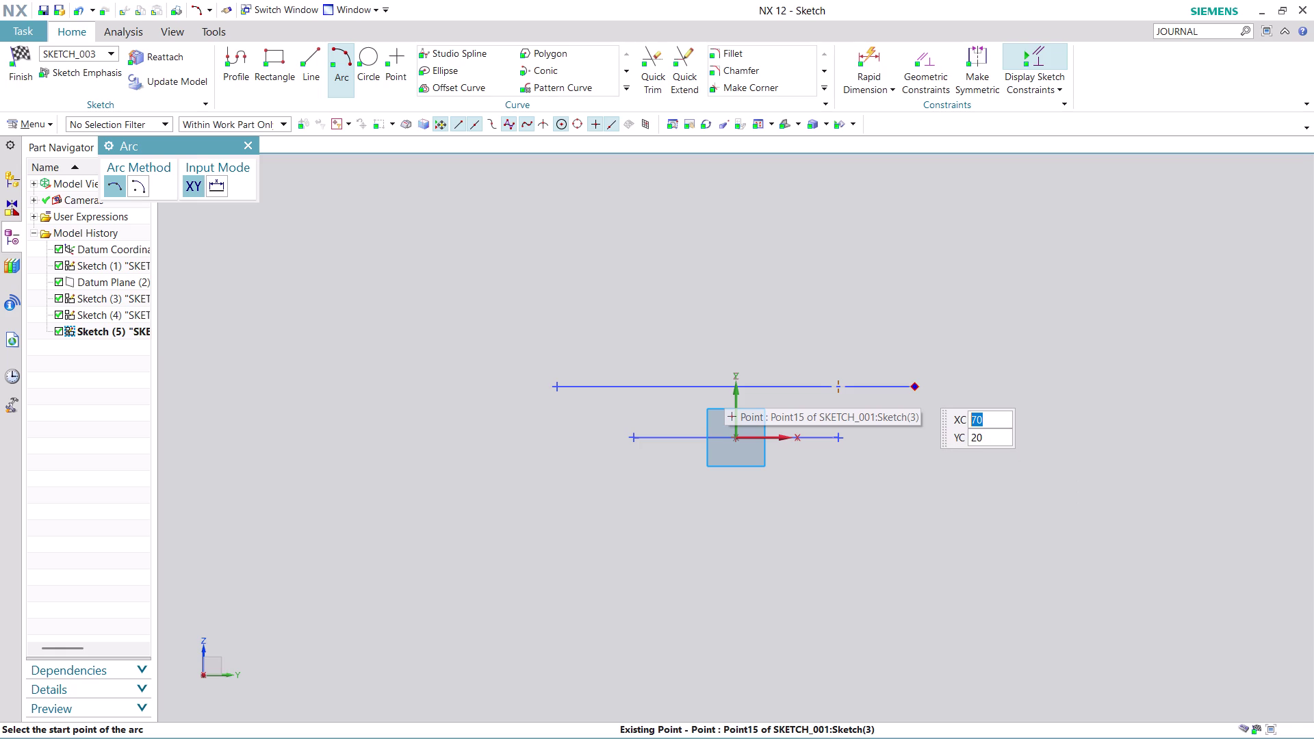
Draw a radius 30 arc between the right endpoints of the upper and lower slot lines.
click(918, 386)
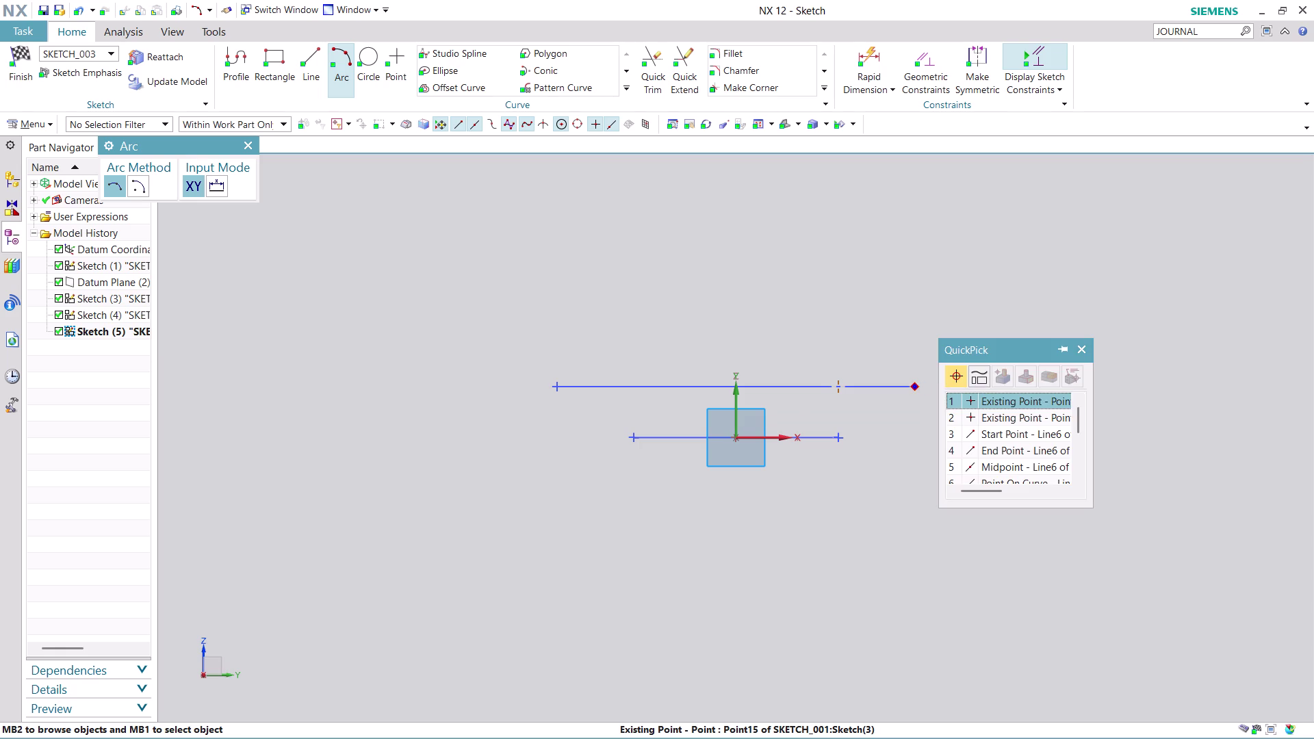
click(999, 402)
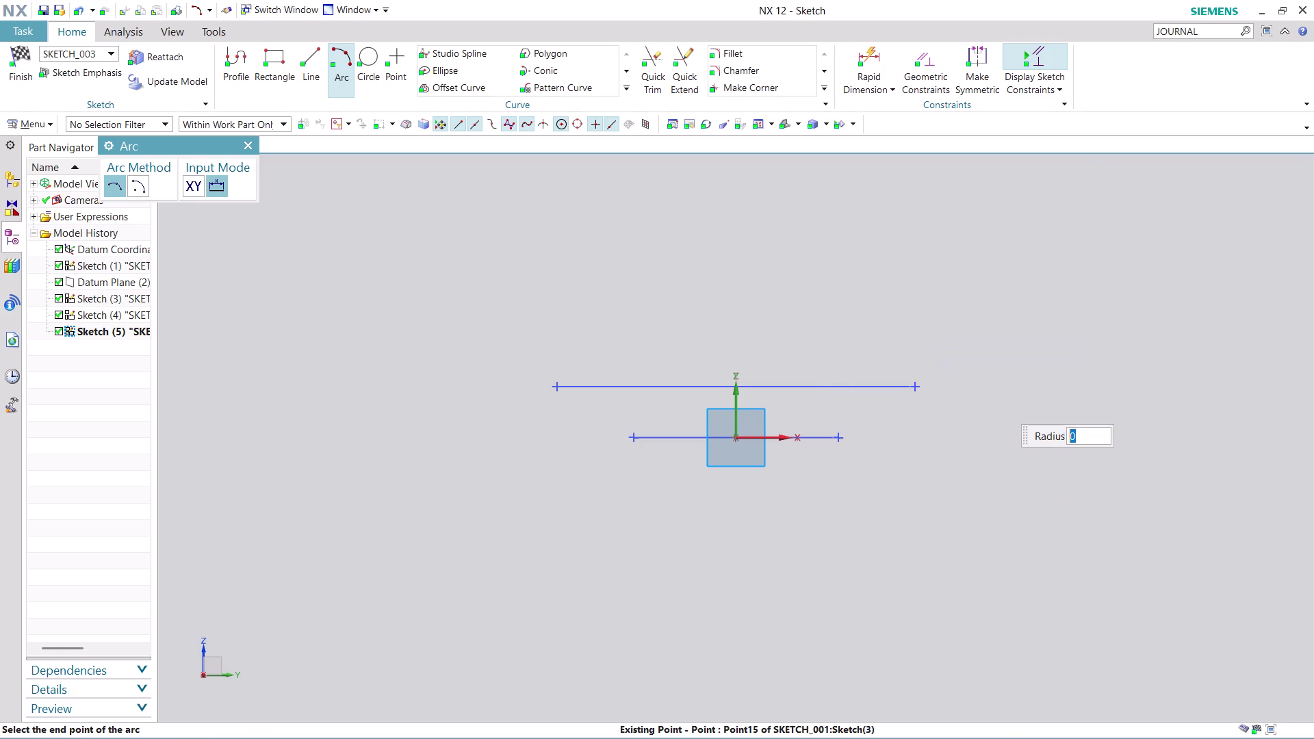
click(840, 438)
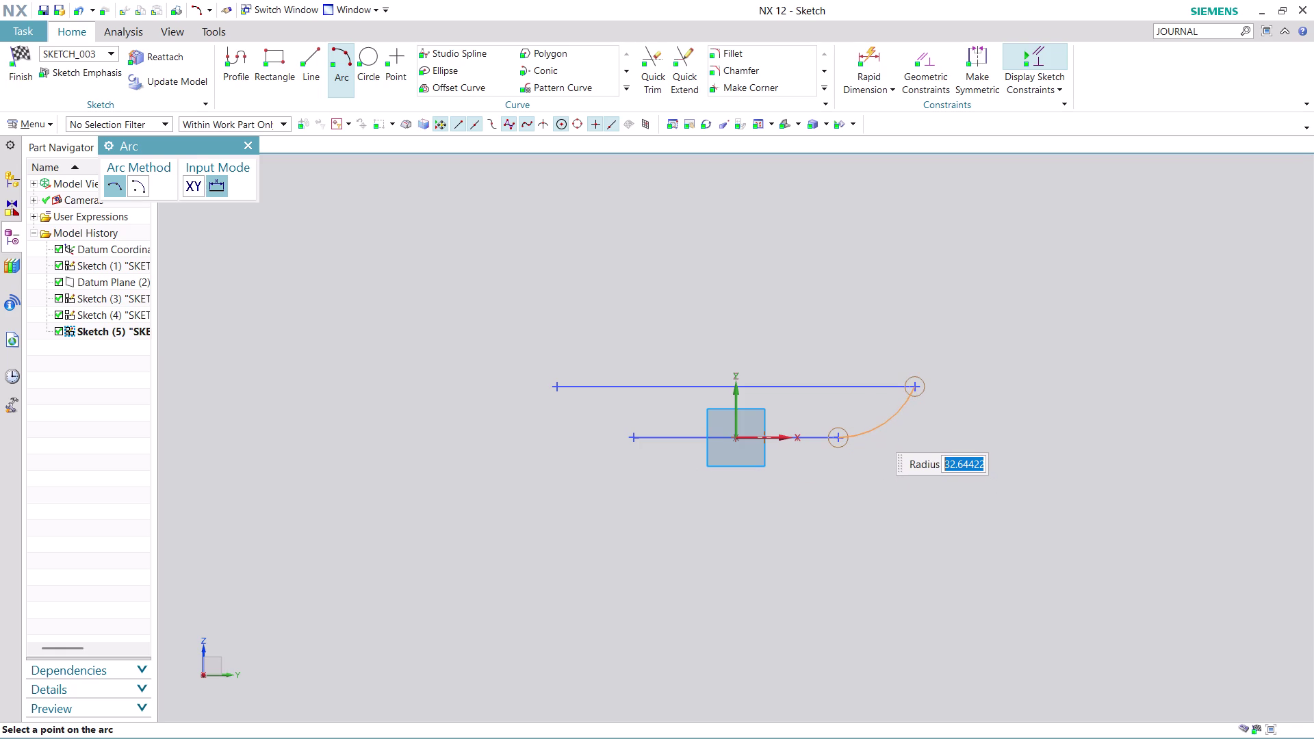
text(30)
key(Return)
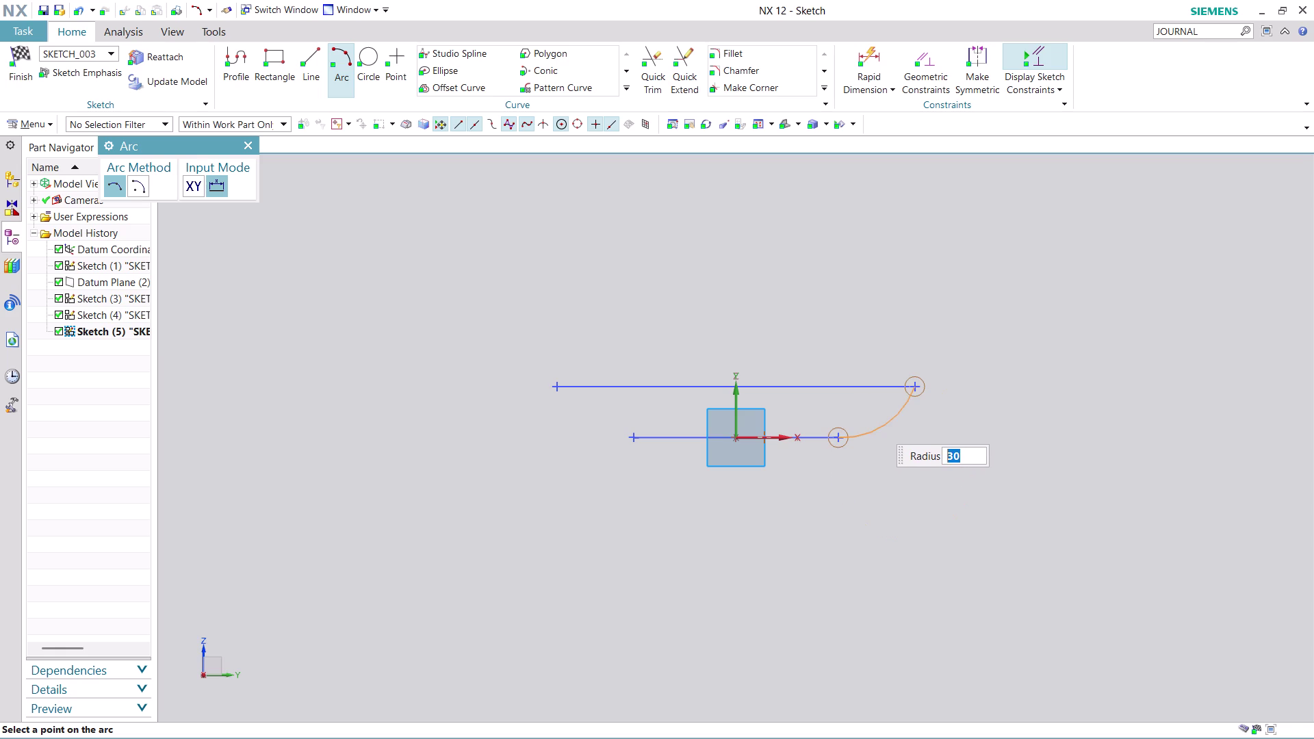
click(873, 421)
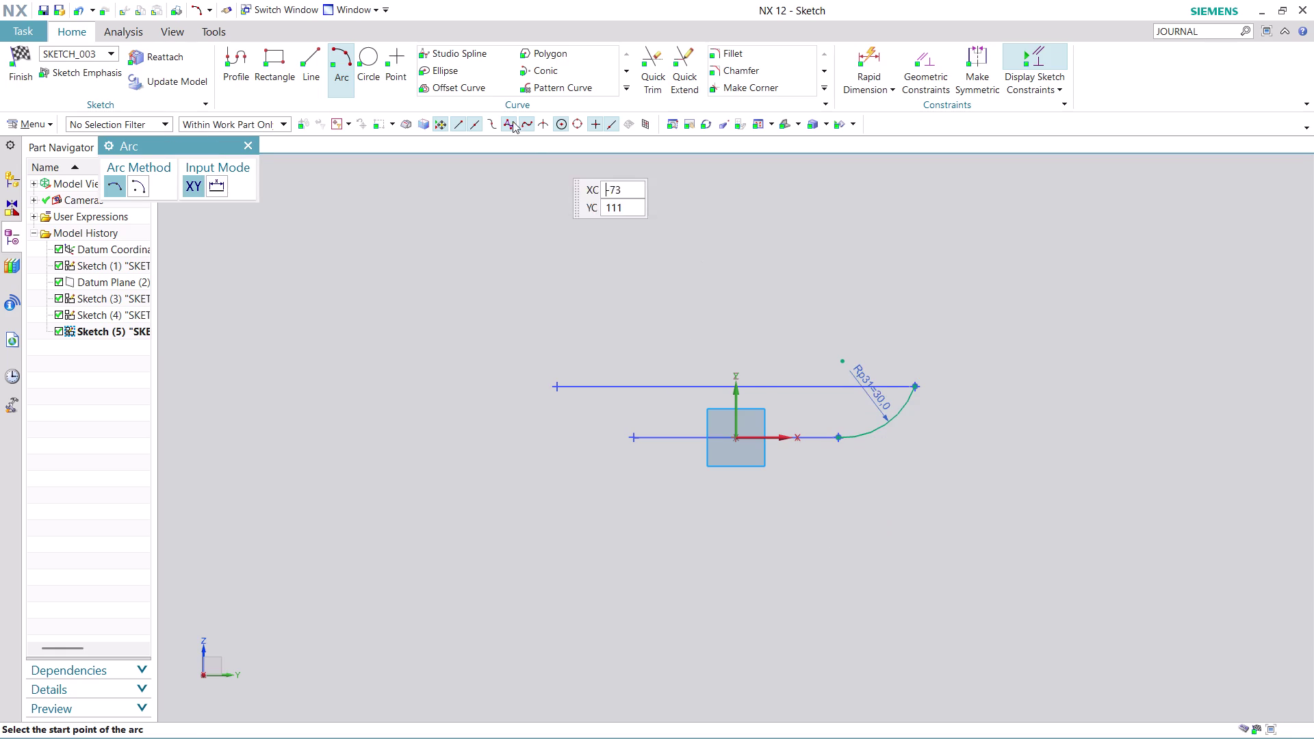
key(Escape)
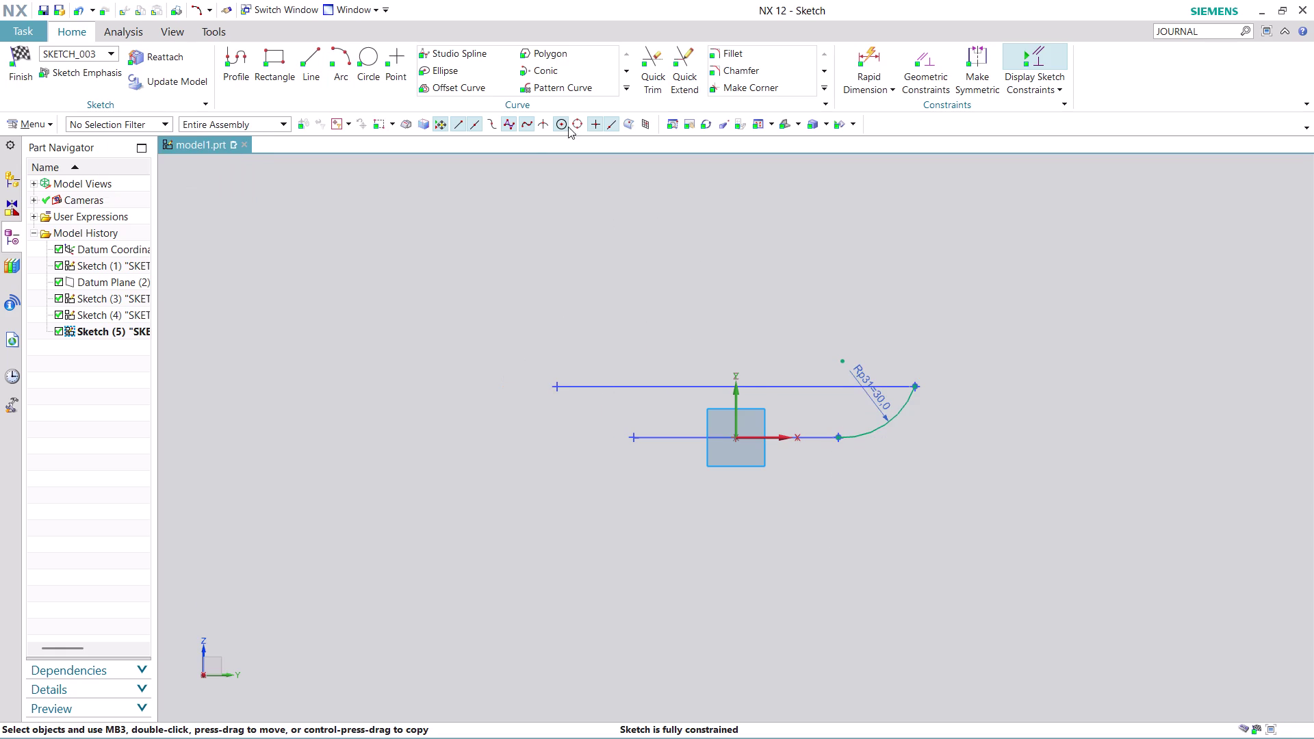
Mirror the radius 30 arc about the vertical sketch axis and finish the sketch.
click(625, 88)
click(486, 104)
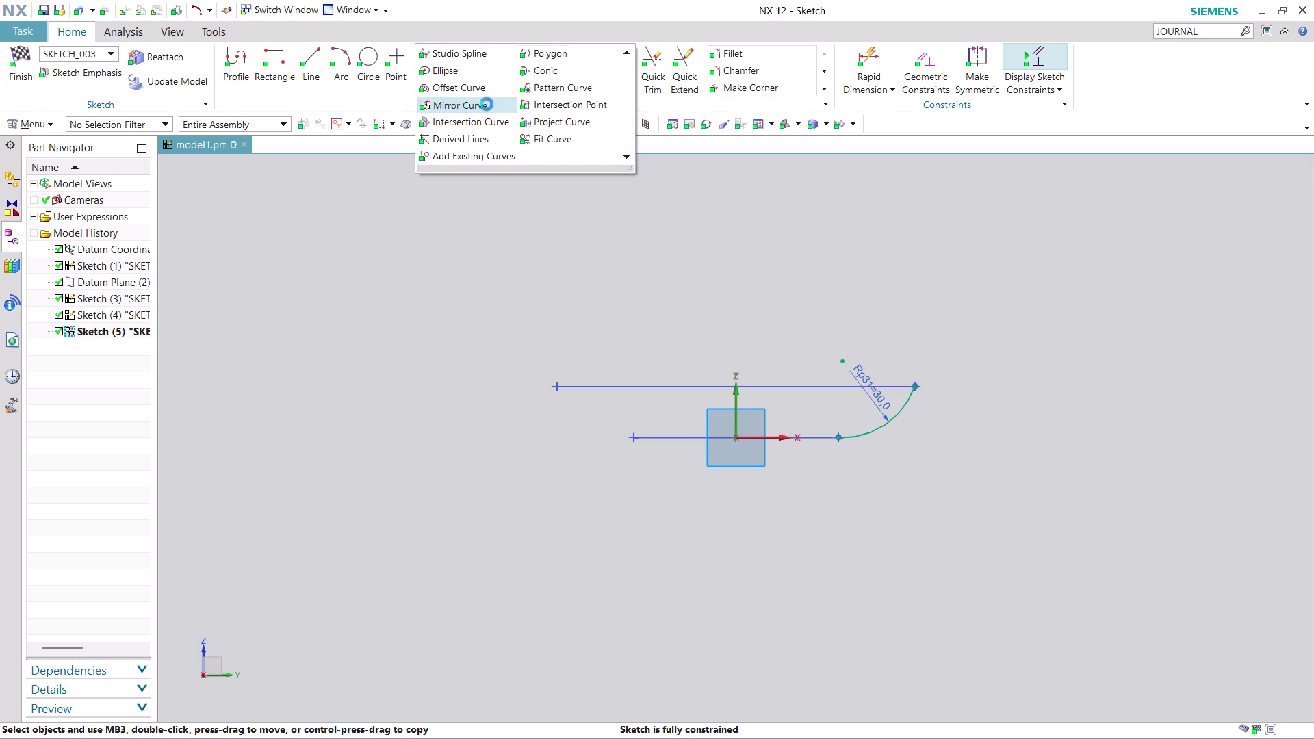
click(882, 425)
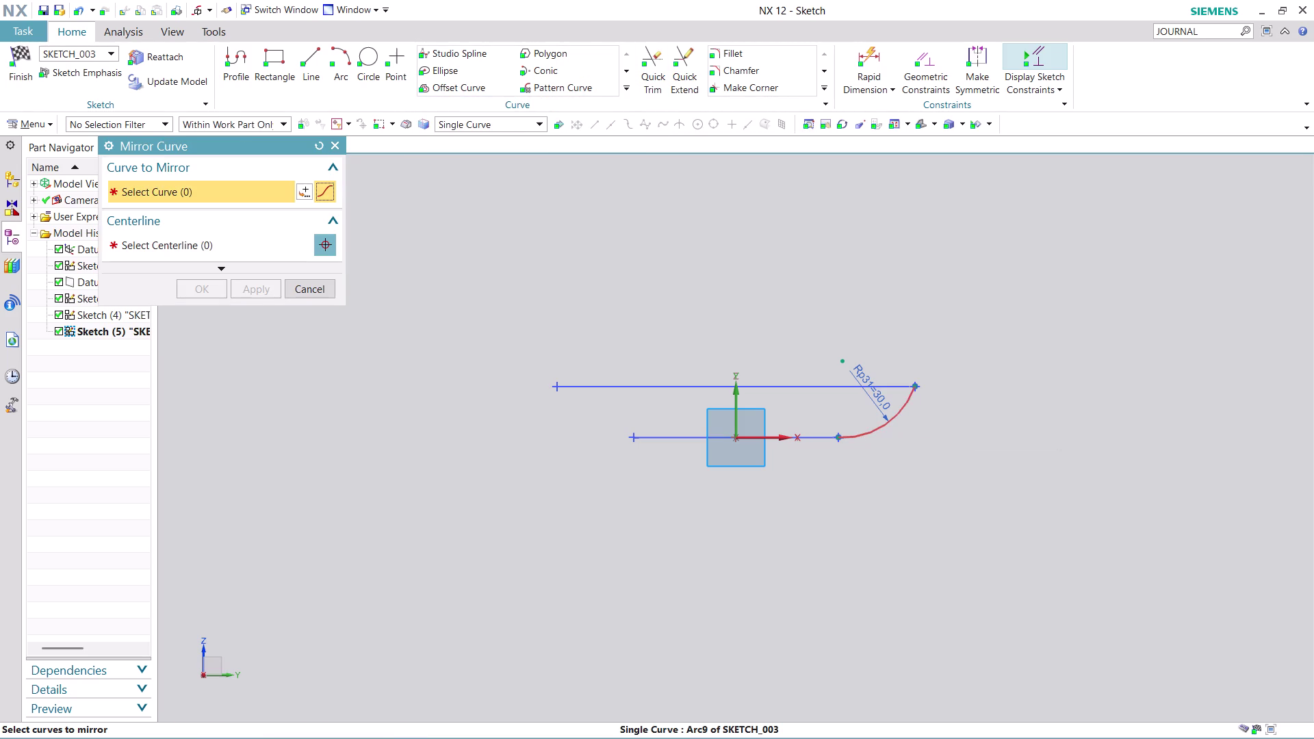
click(235, 246)
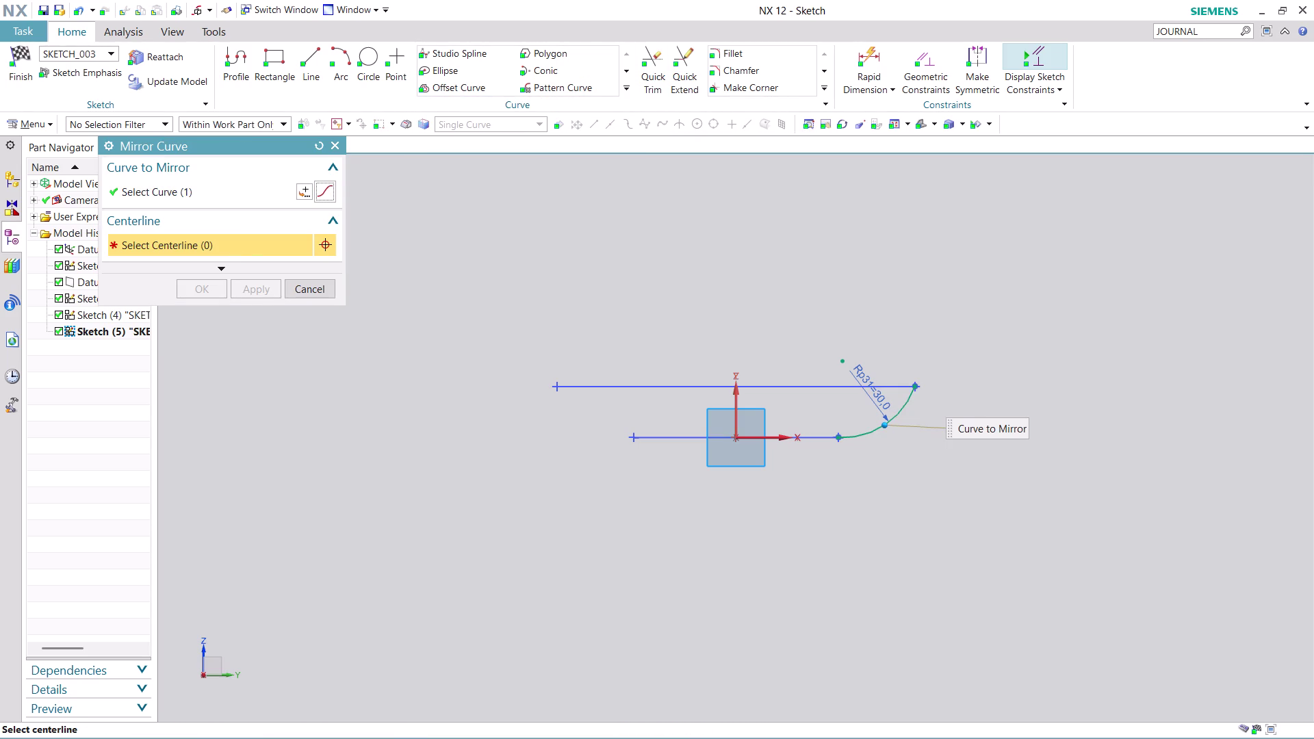
click(738, 395)
click(241, 288)
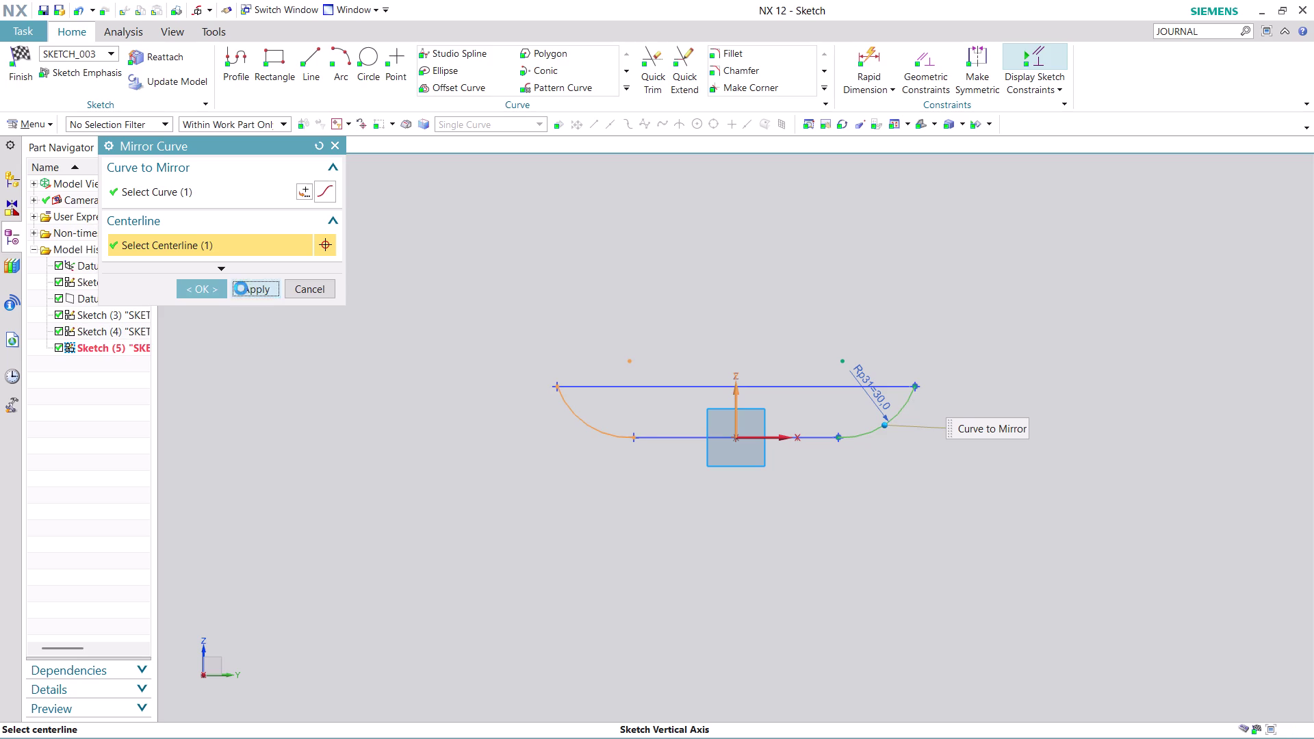
click(313, 285)
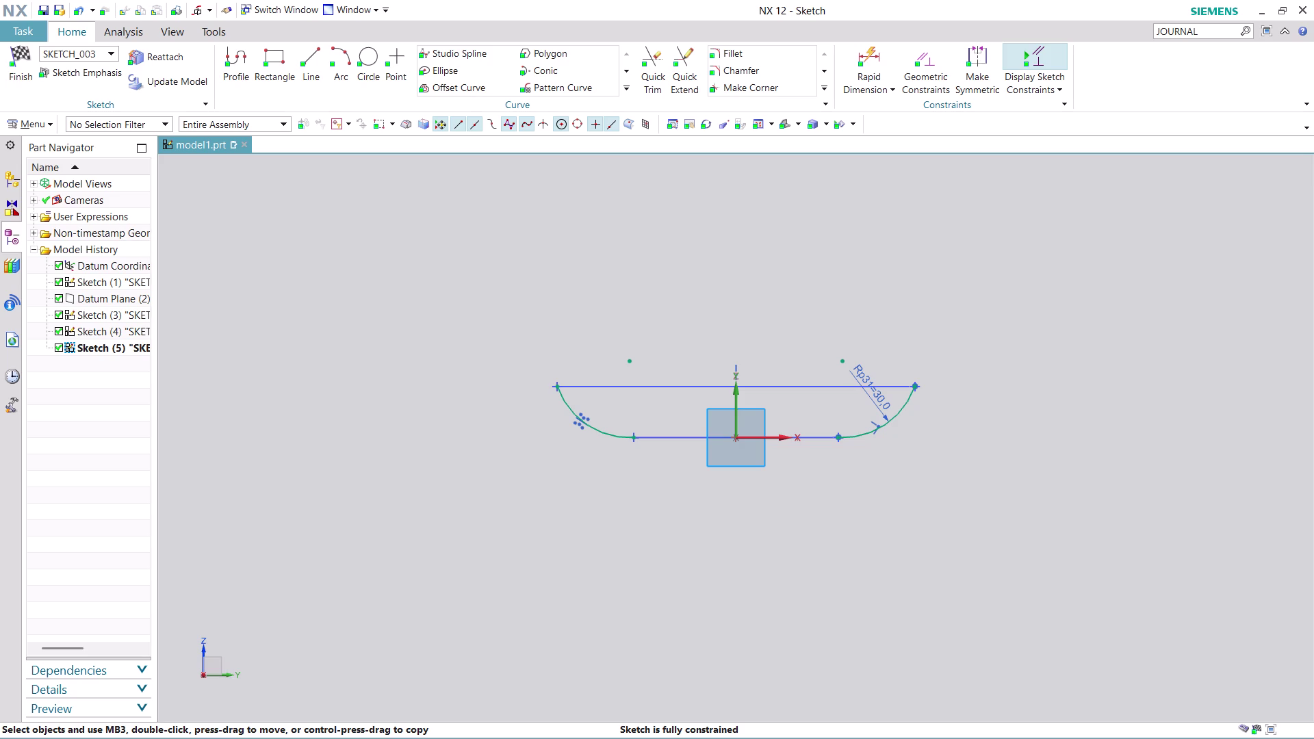
click(14, 66)
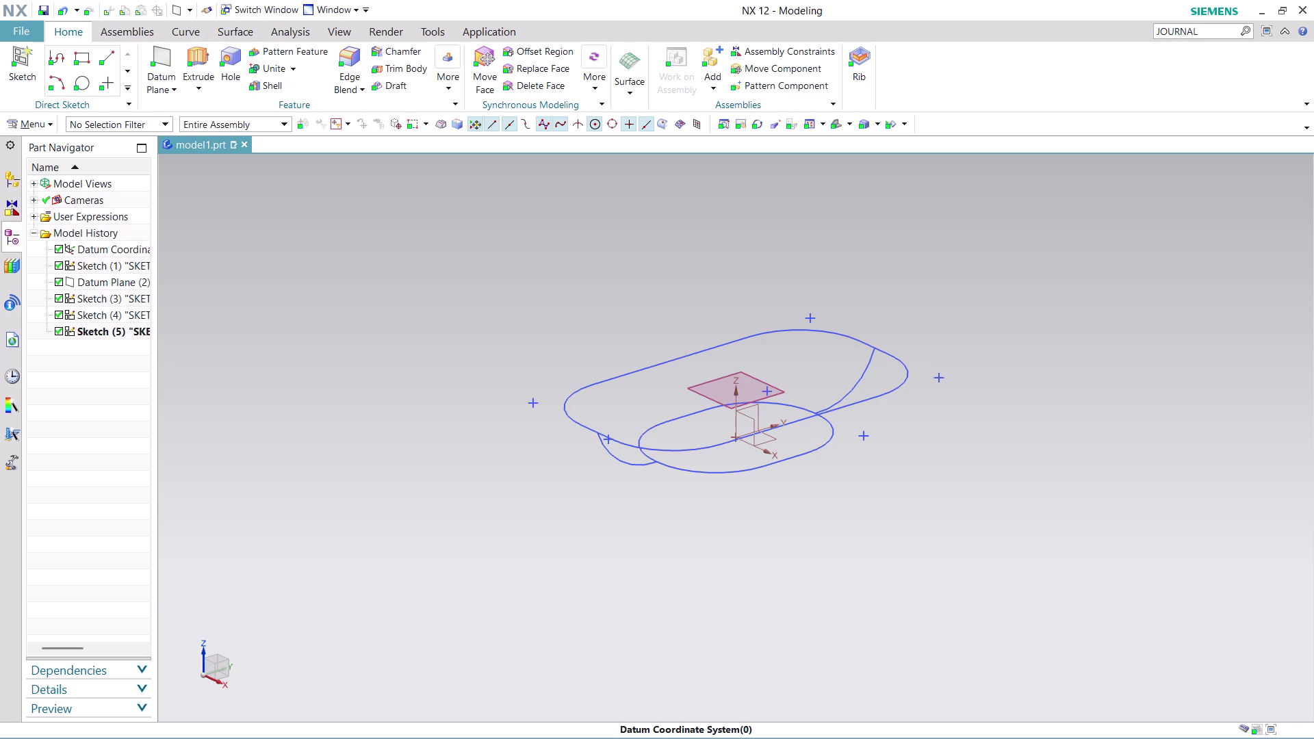
Open the main command menu to insert a new feature.
click(42, 122)
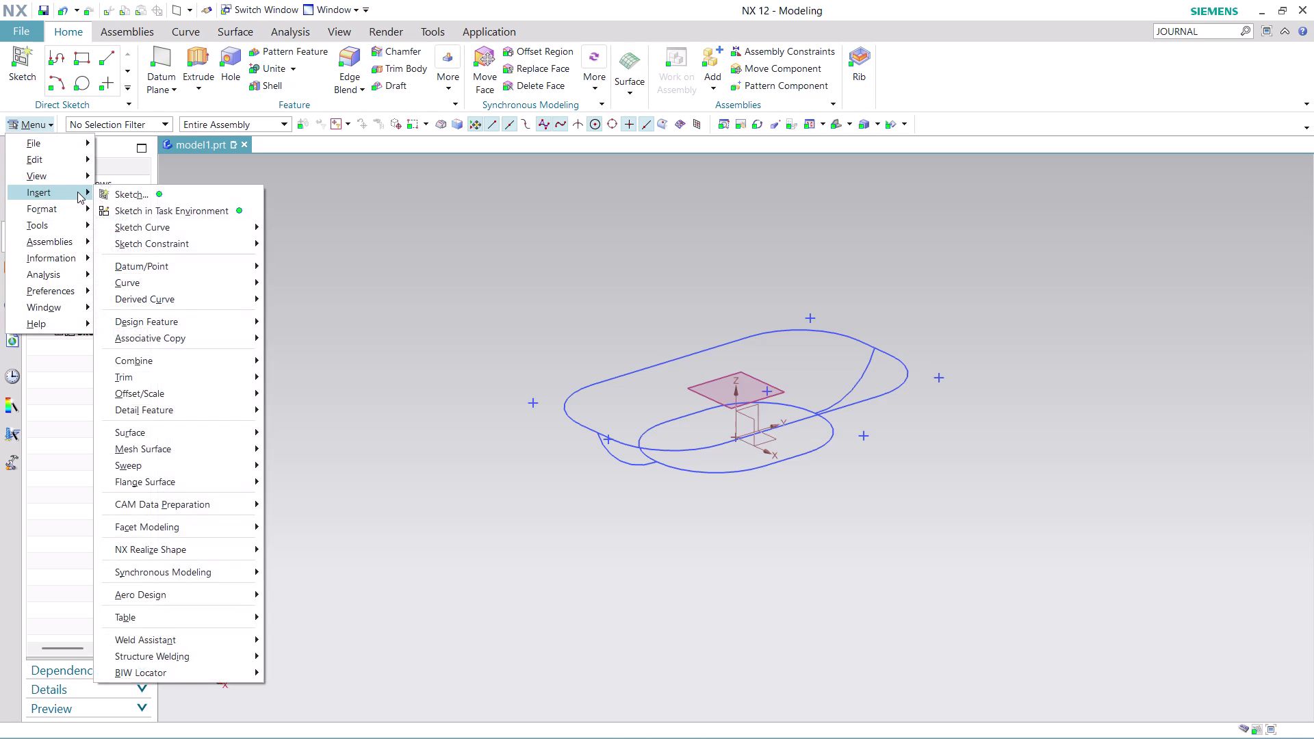
Create a new sketch on the XZ datum plane with its horizontal reference and origin set.
click(167, 205)
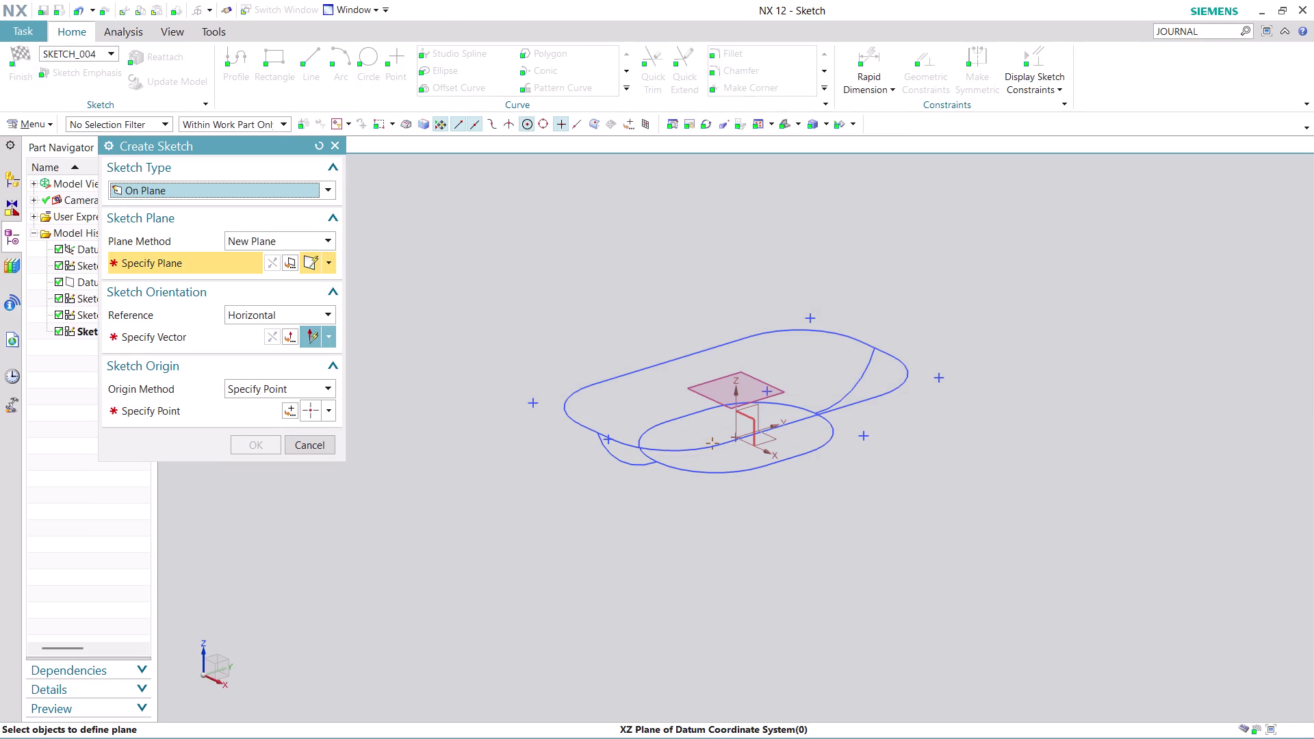
click(750, 426)
click(200, 341)
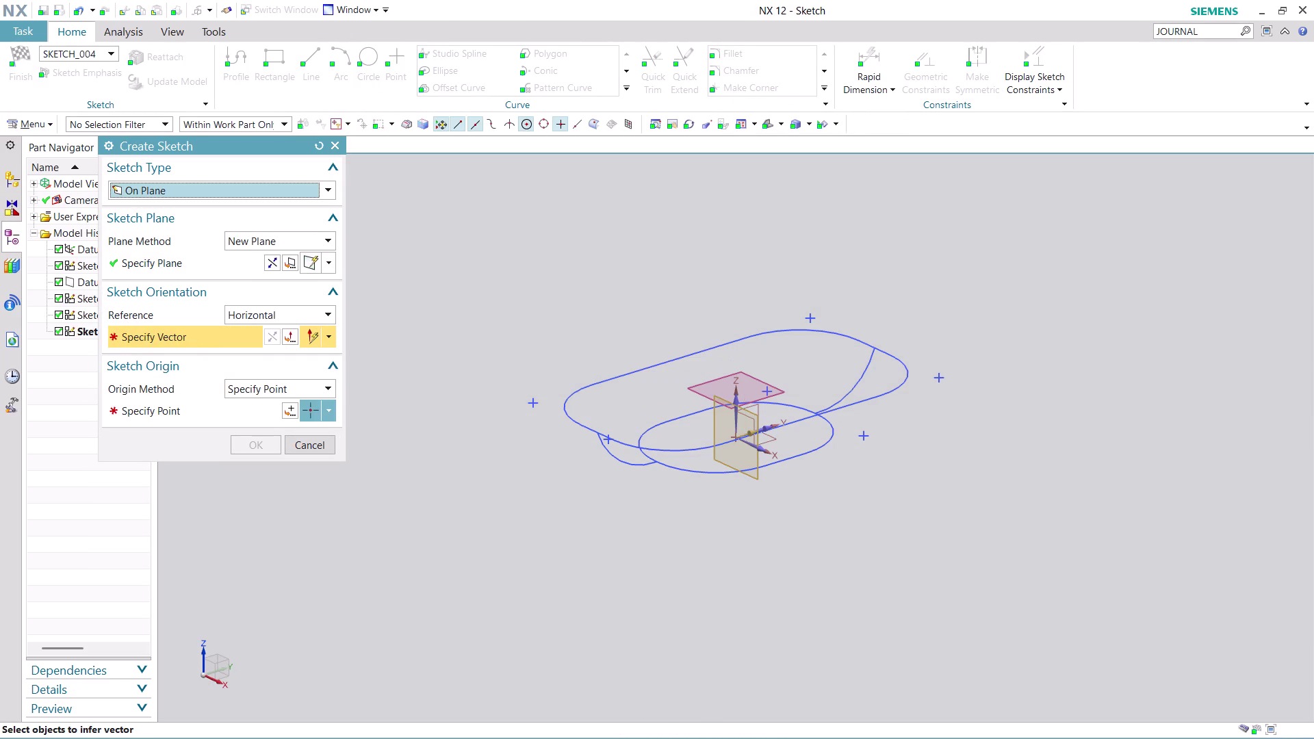
click(758, 448)
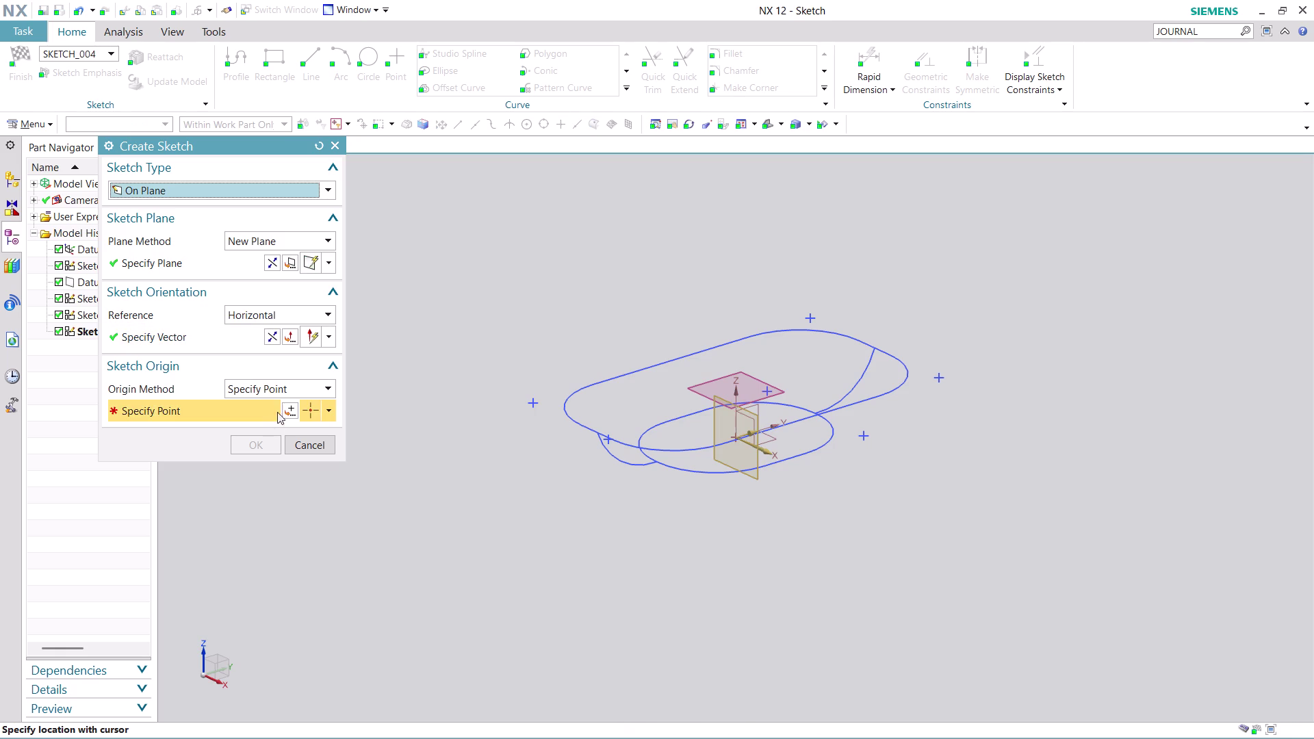
click(292, 405)
click(268, 426)
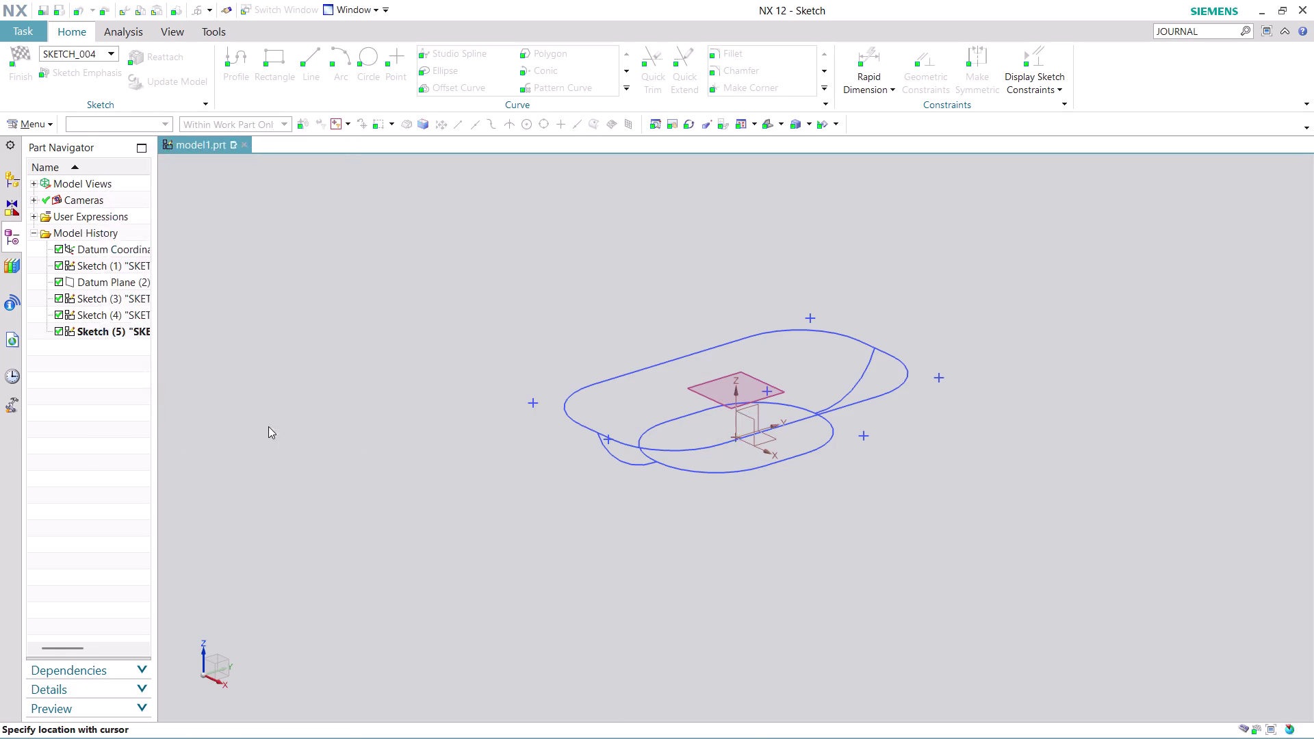
click(266, 443)
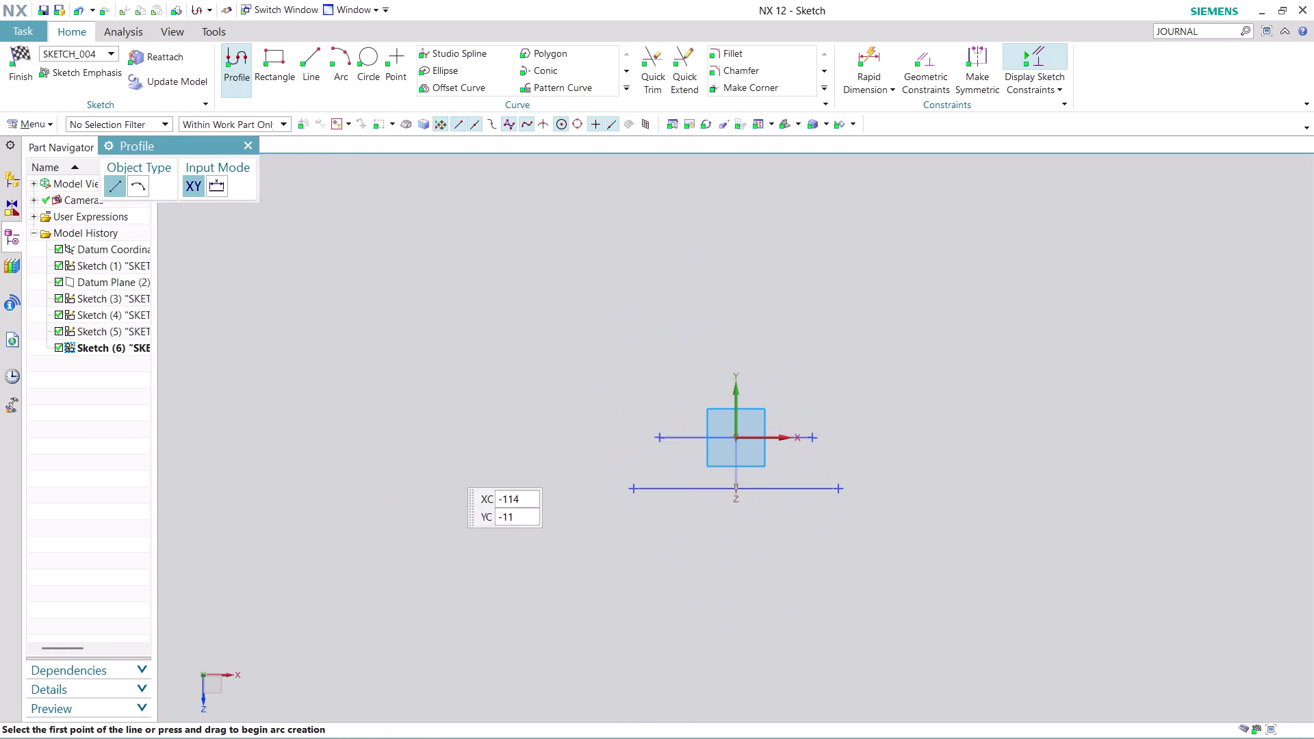
Draw a radius-30 arc joining the two slot profile endpoints.
click(336, 46)
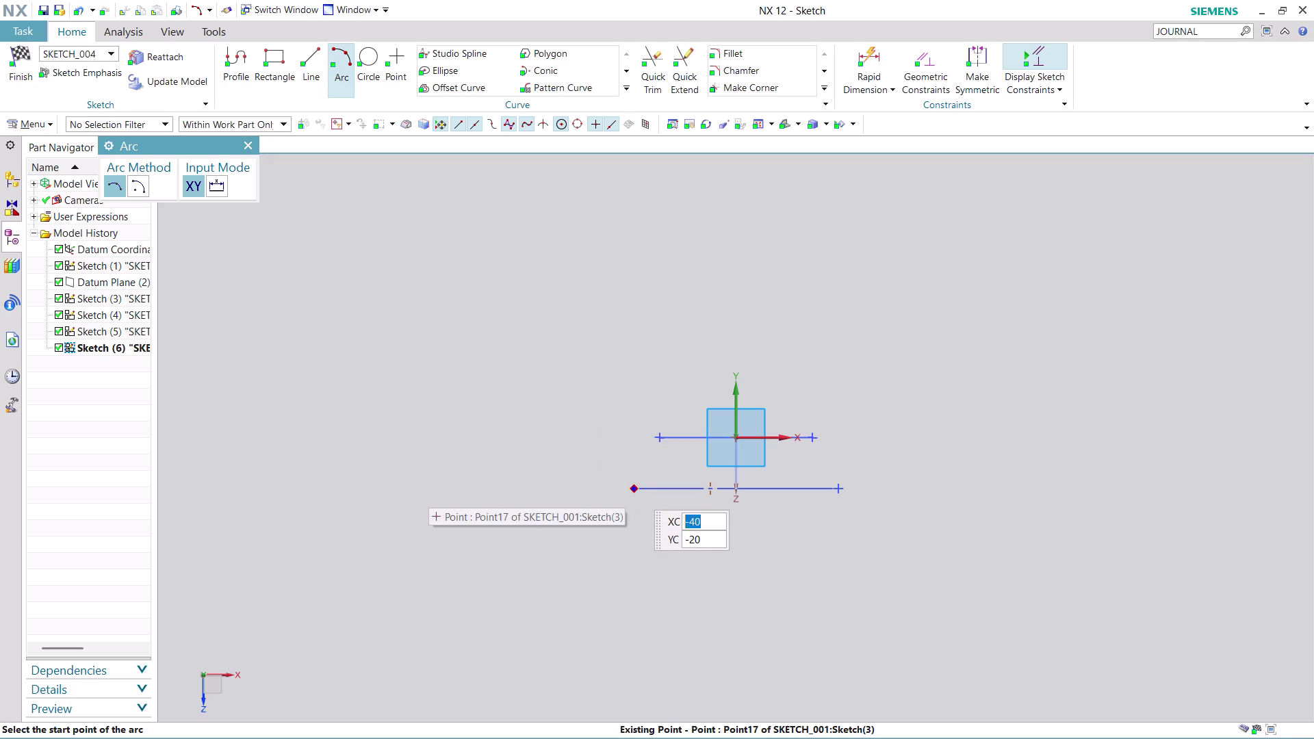
click(634, 487)
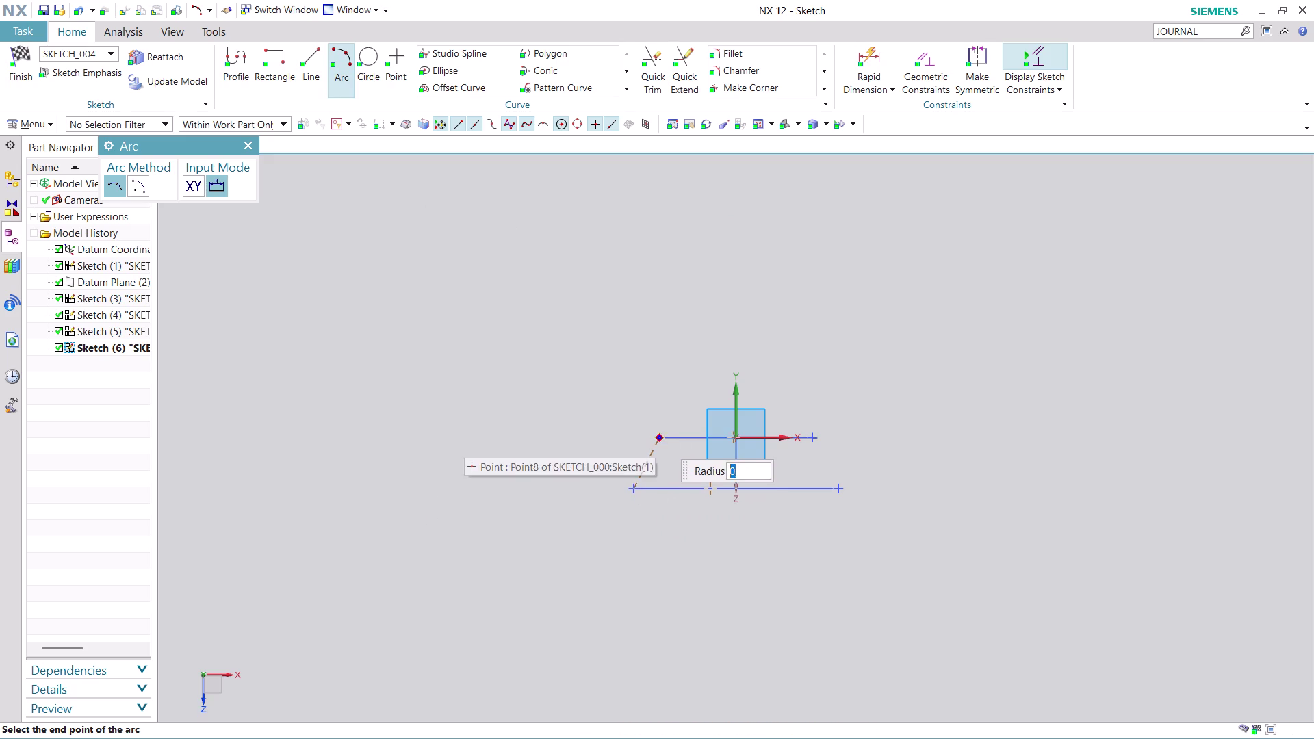
click(658, 436)
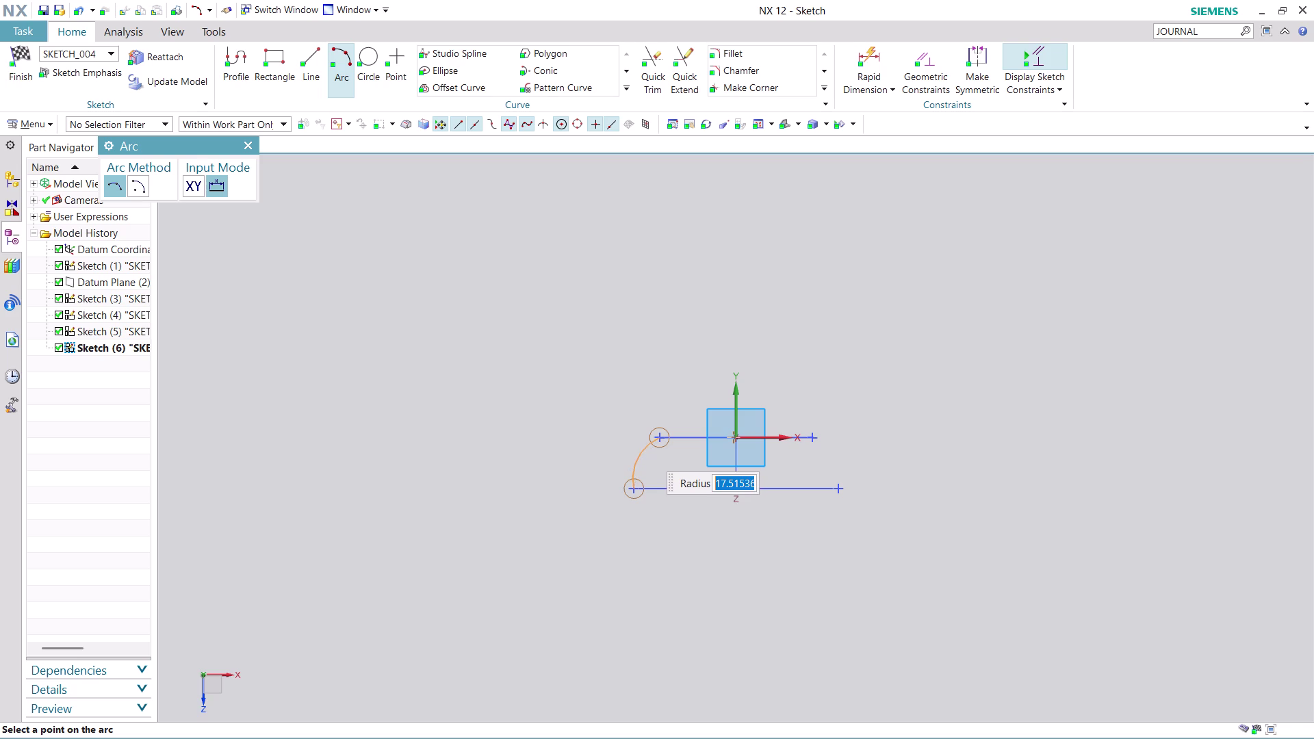
text(3)
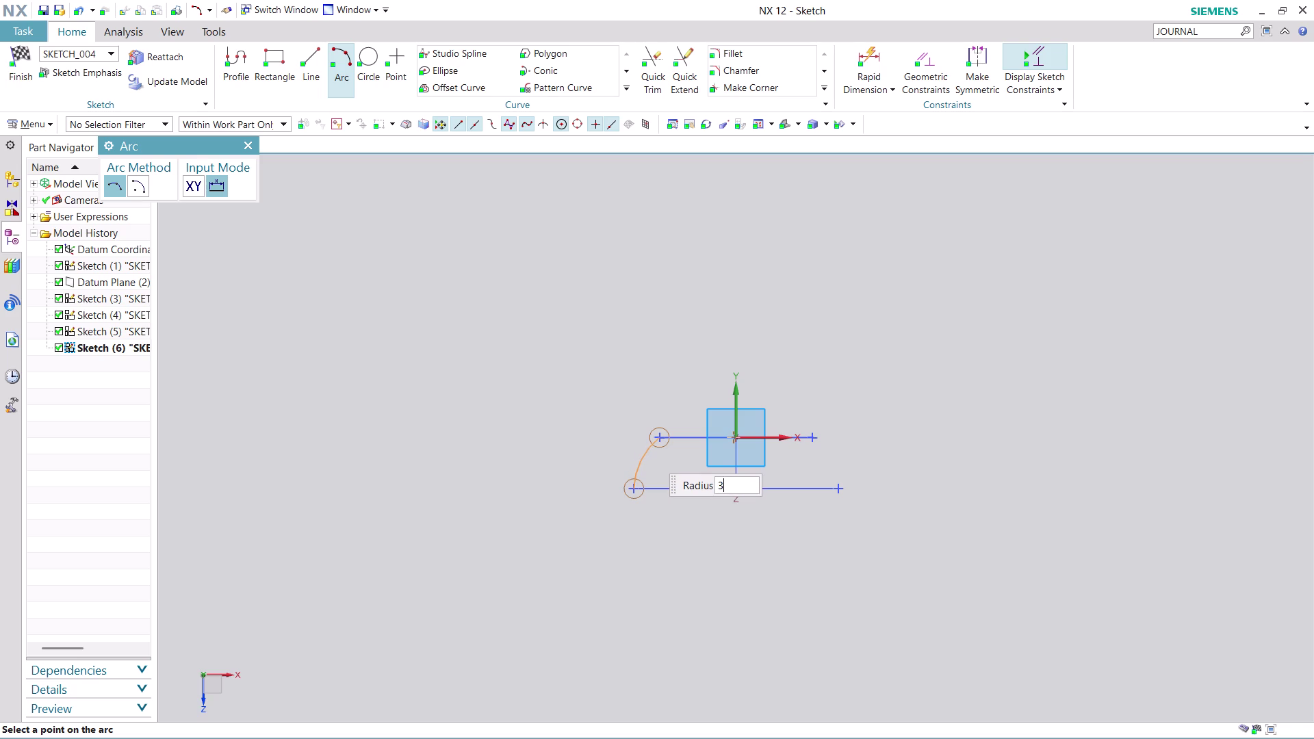
text(0)
key(Return)
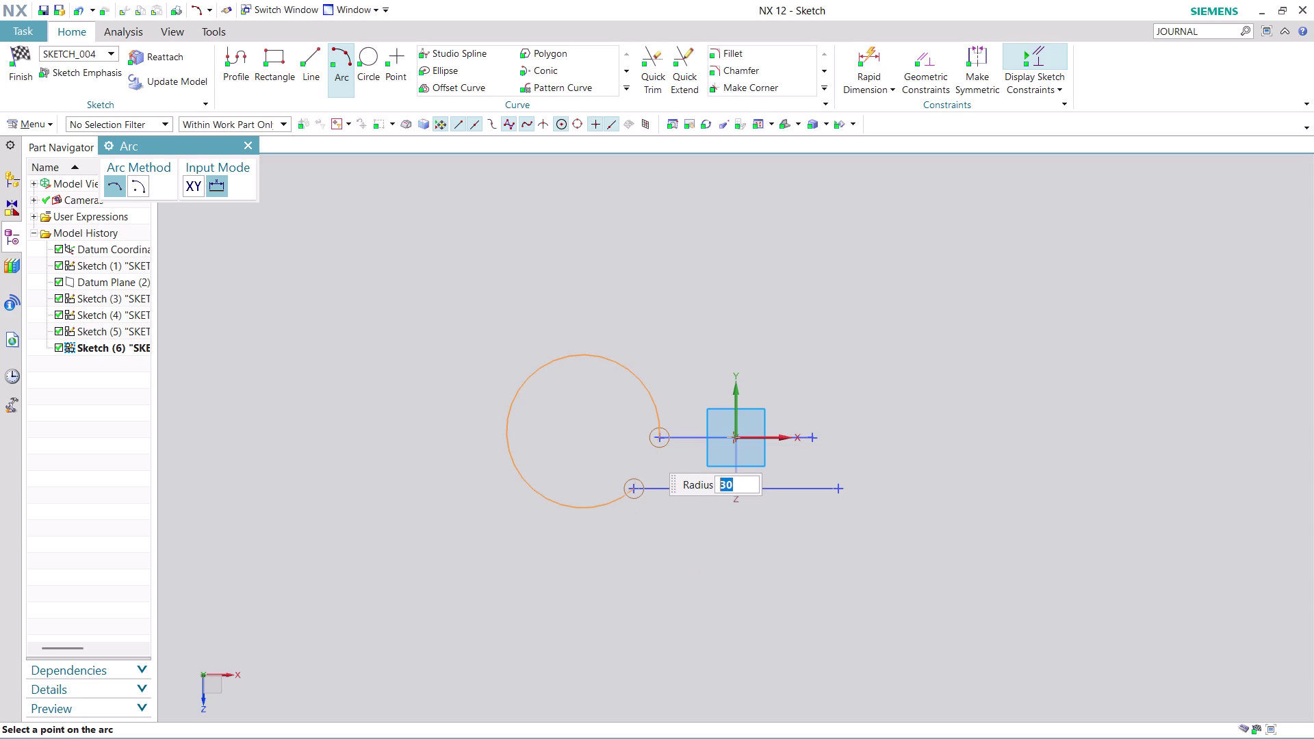
click(650, 456)
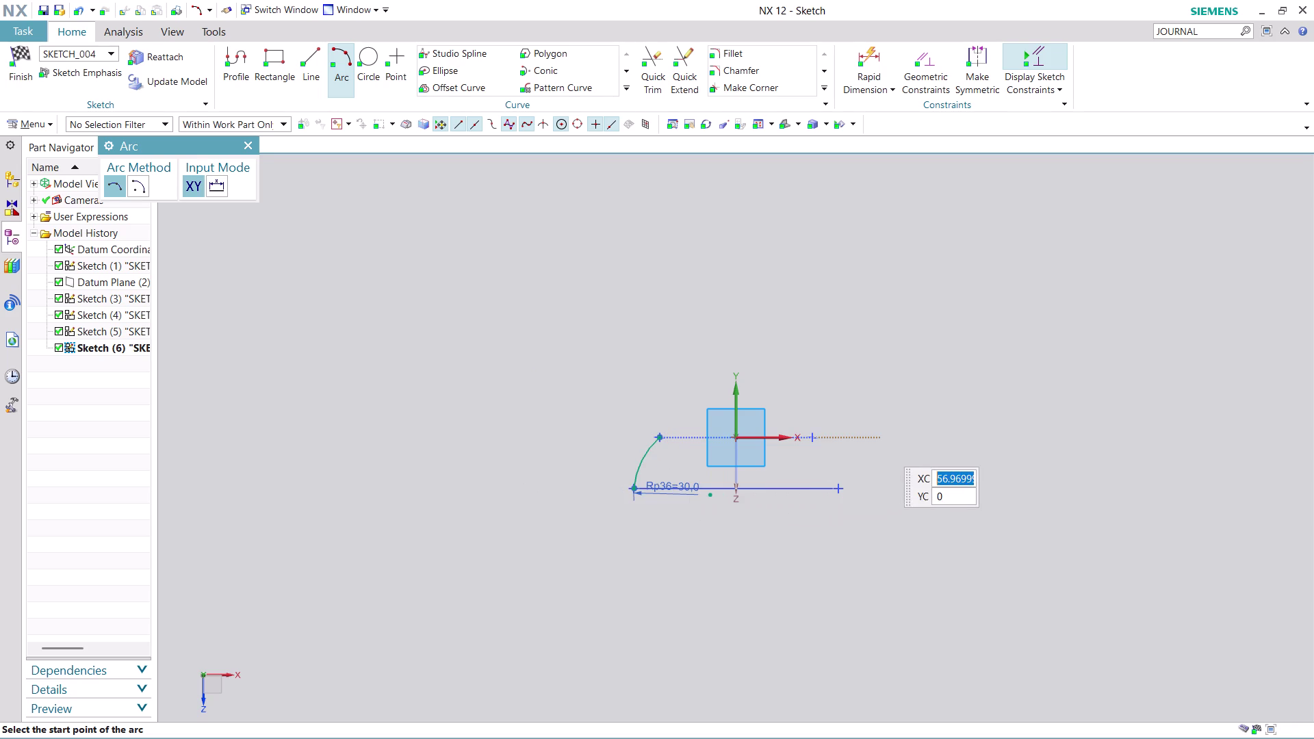
key(Escape)
key(Escape)
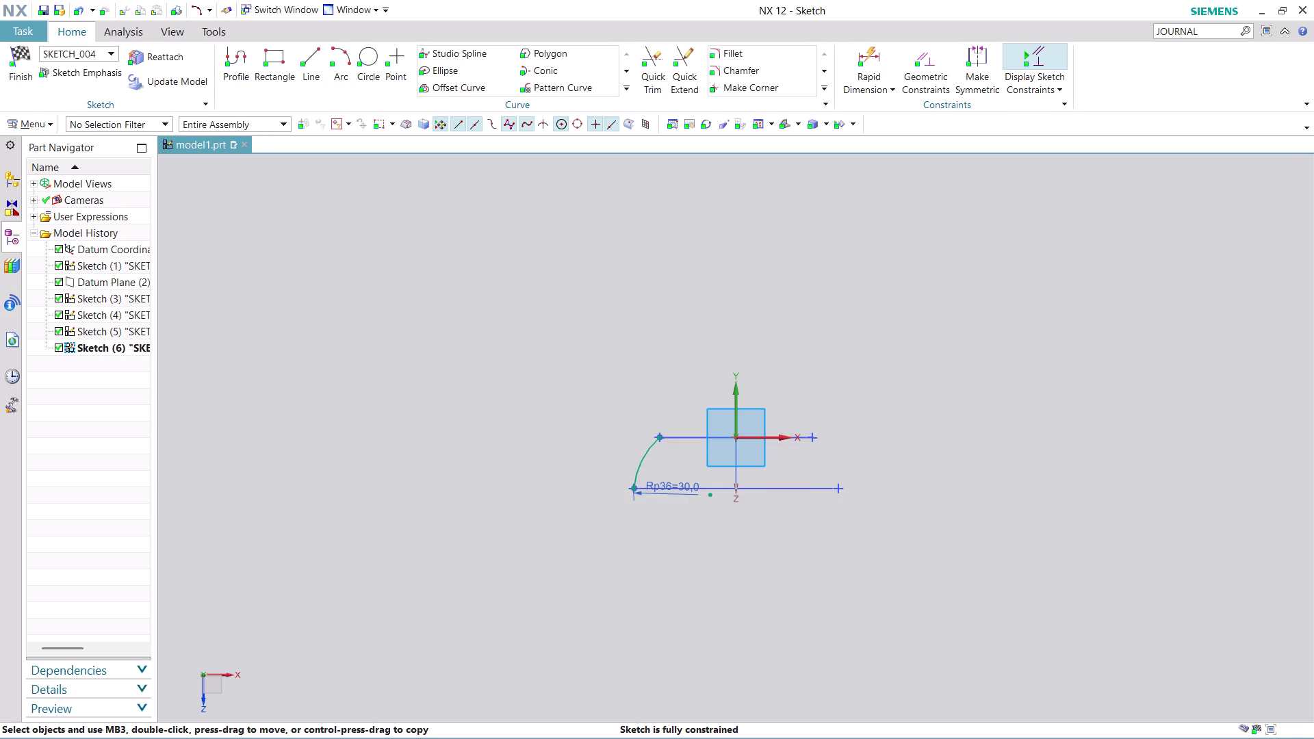
Mirror the 30 mm arc across the vertical Y axis and finish Sketch (6).
click(628, 89)
click(464, 109)
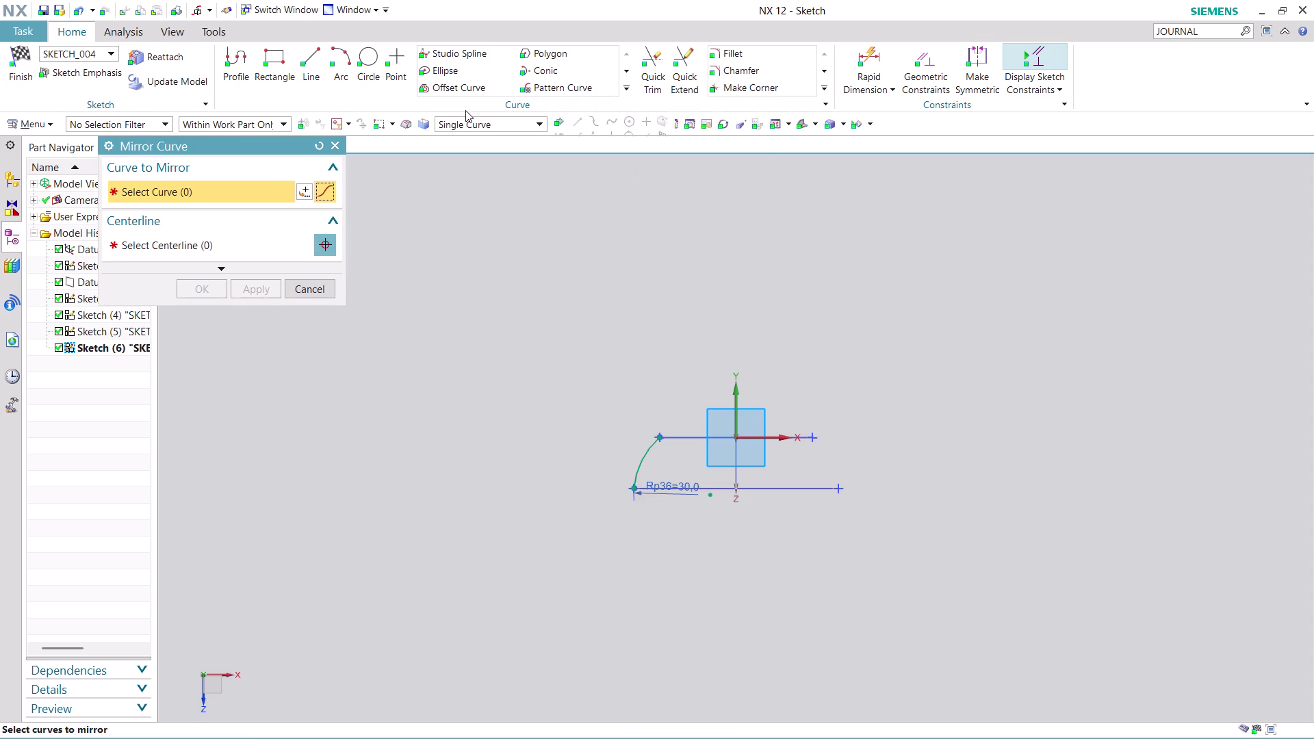
click(640, 456)
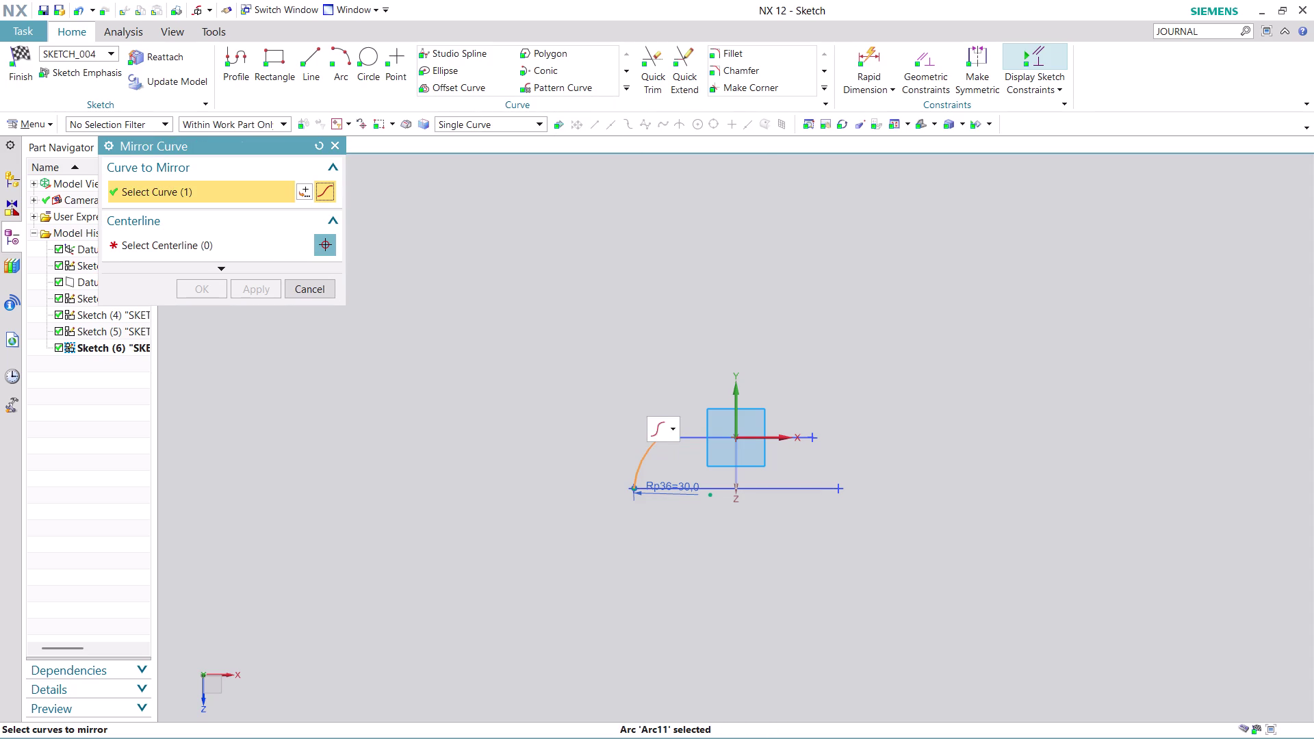
click(268, 252)
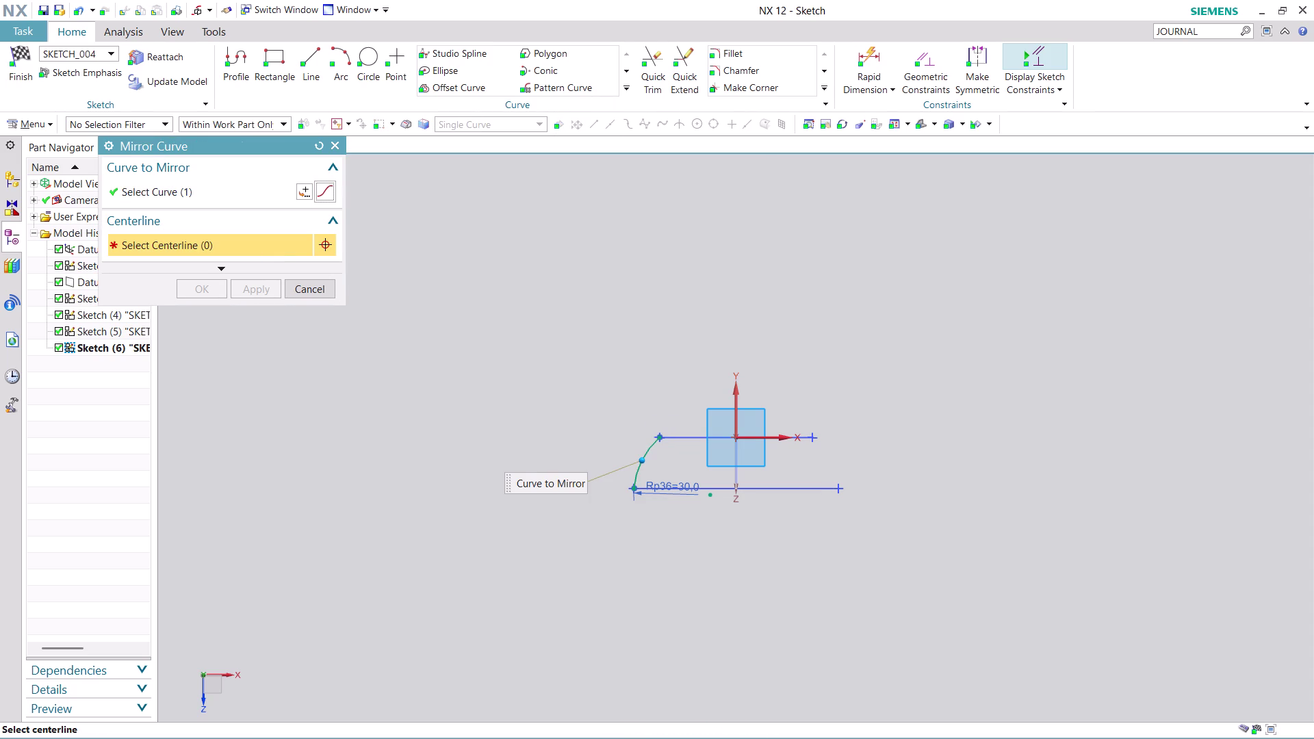
click(736, 416)
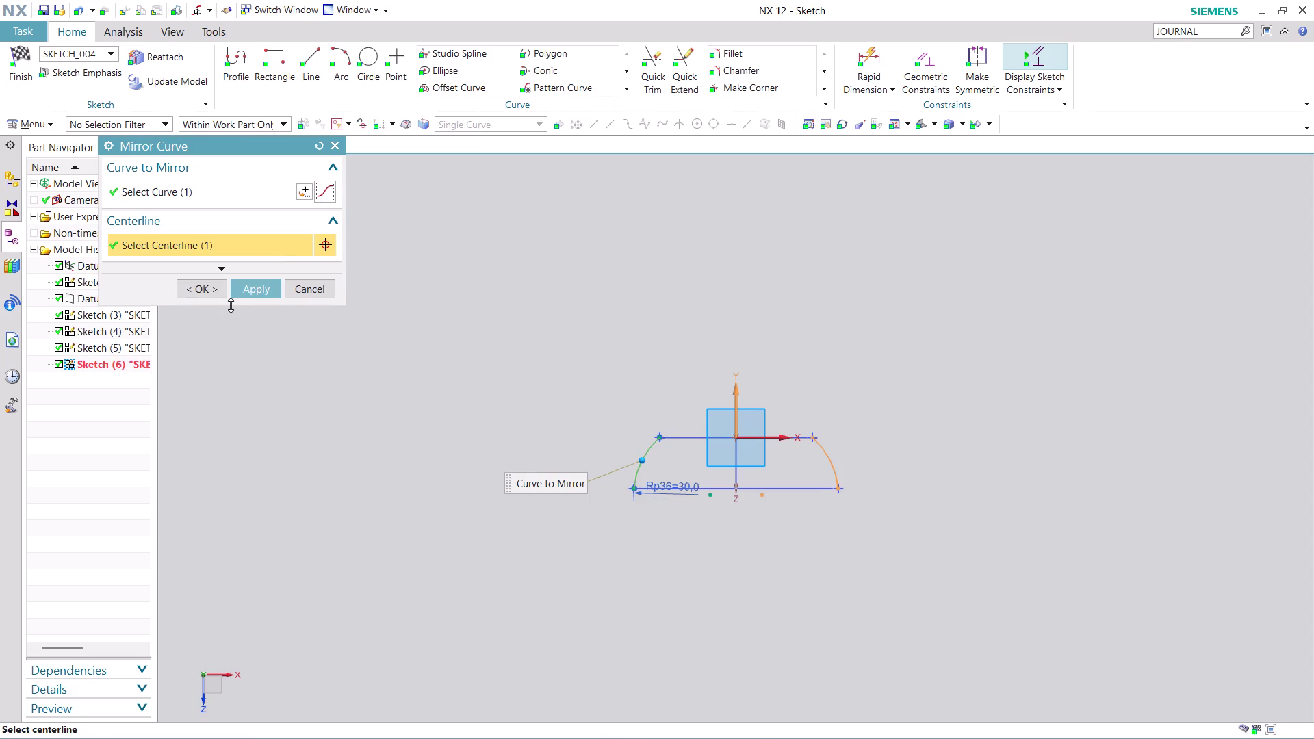
click(280, 285)
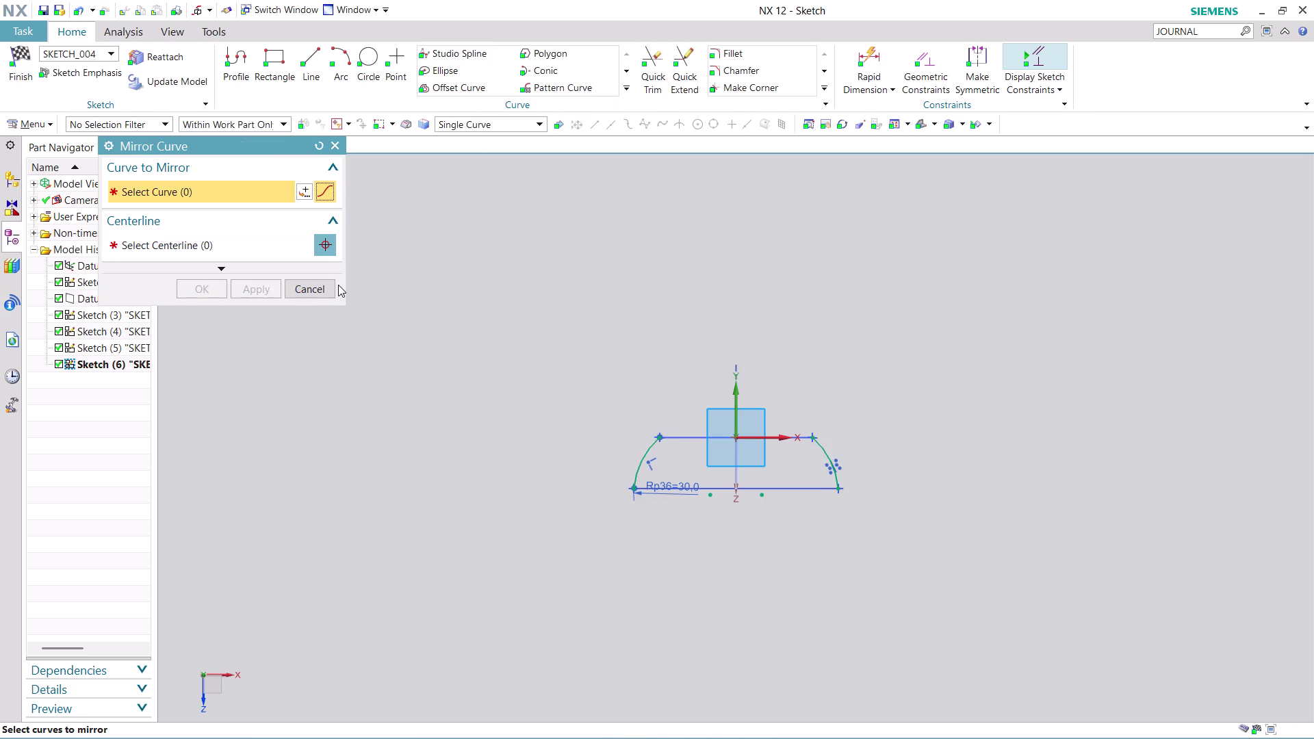
click(330, 284)
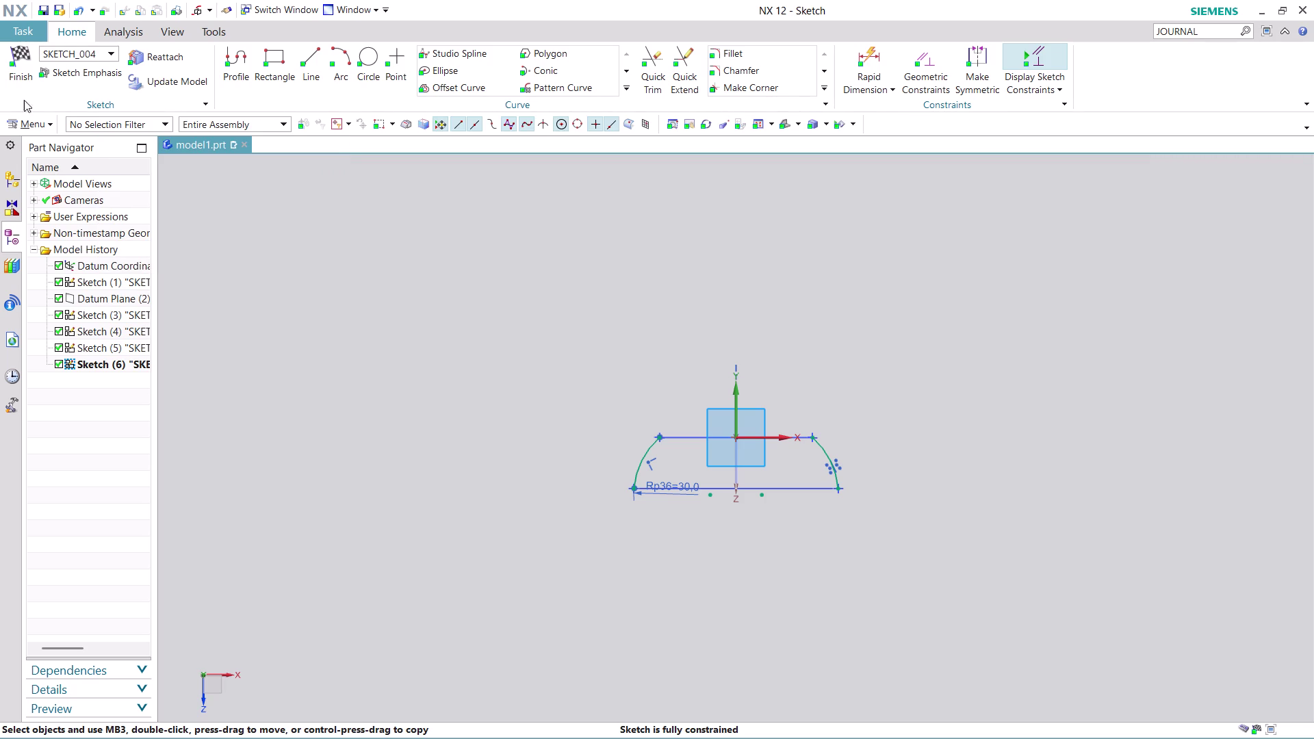
click(24, 73)
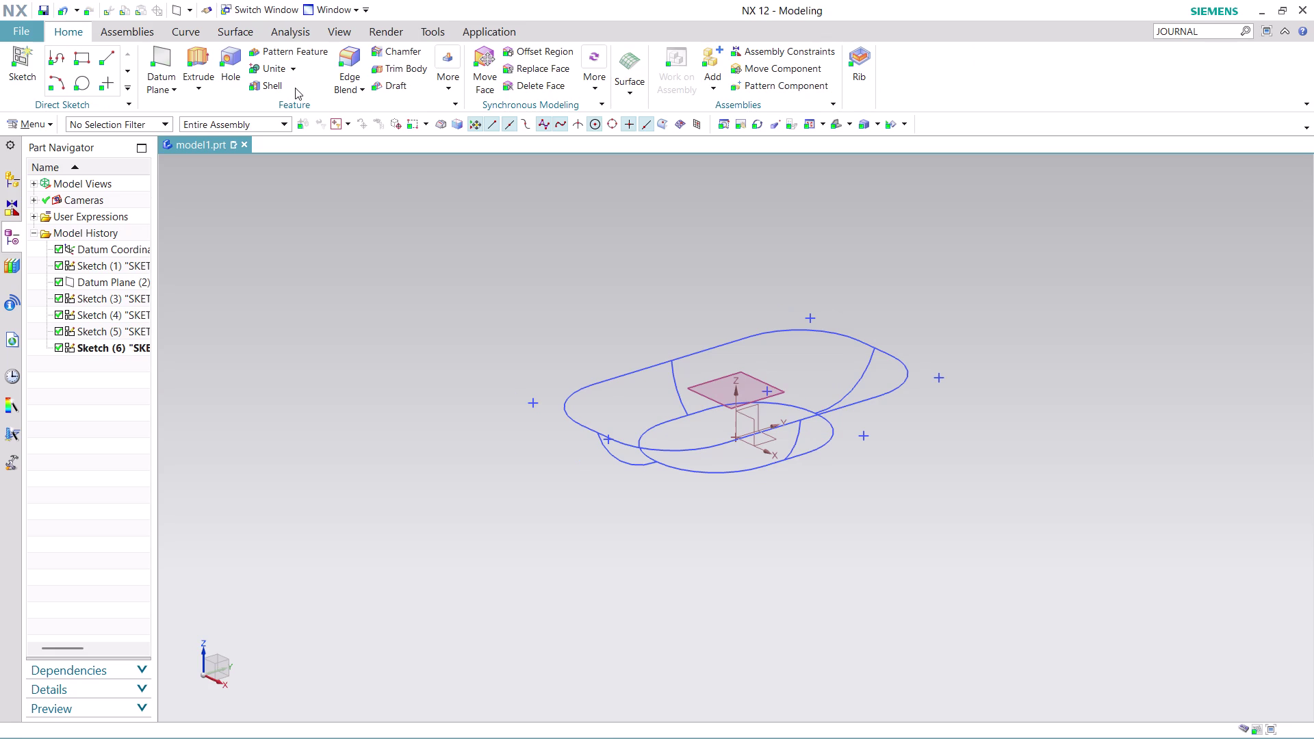
click(244, 31)
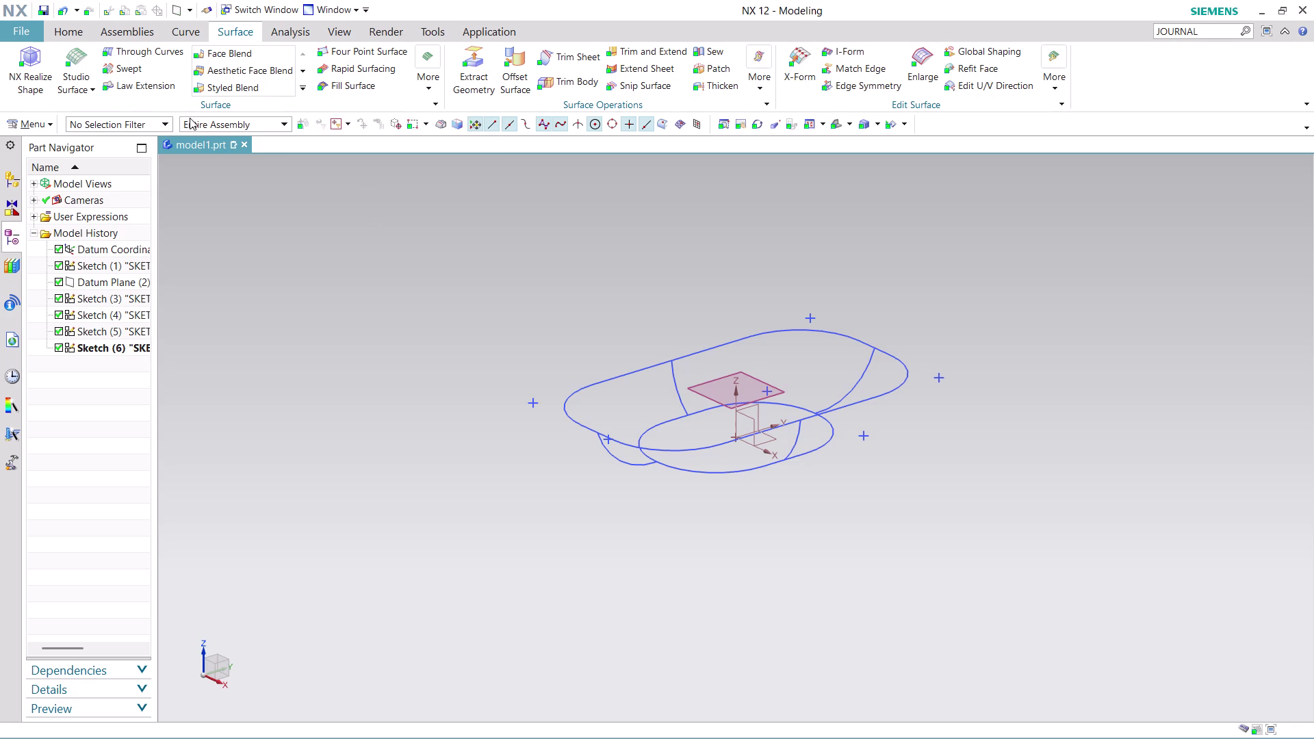
Open the Through Curves surface command, then cancel it without picking sections.
click(163, 55)
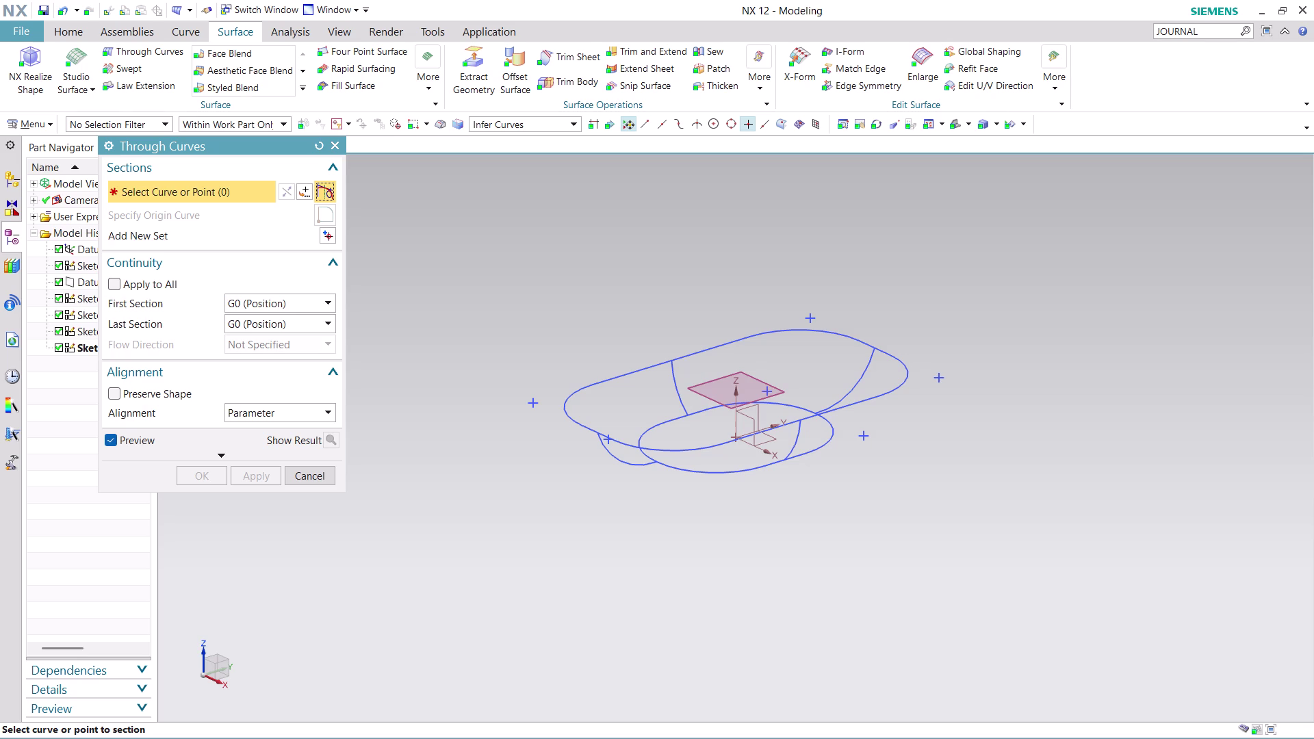
click(320, 480)
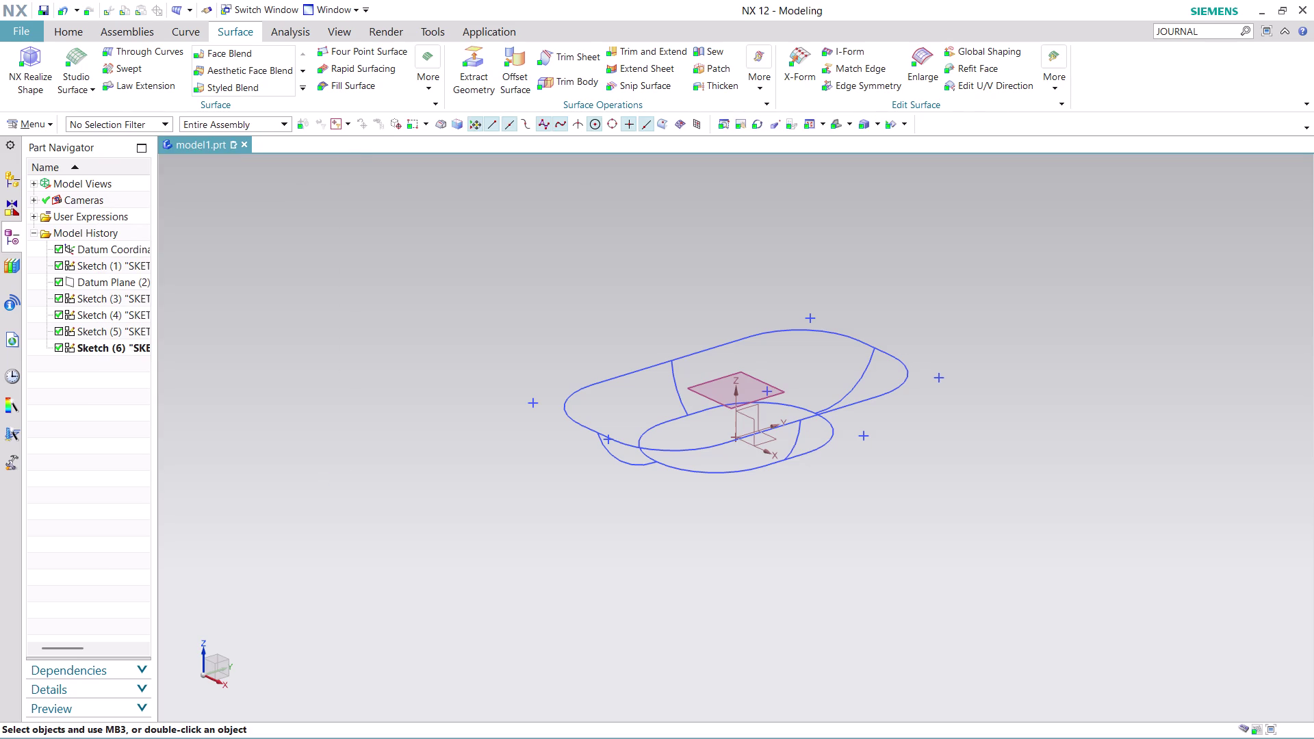
Browse and close the extra surface, blend, and surface-operation command galleries.
click(429, 90)
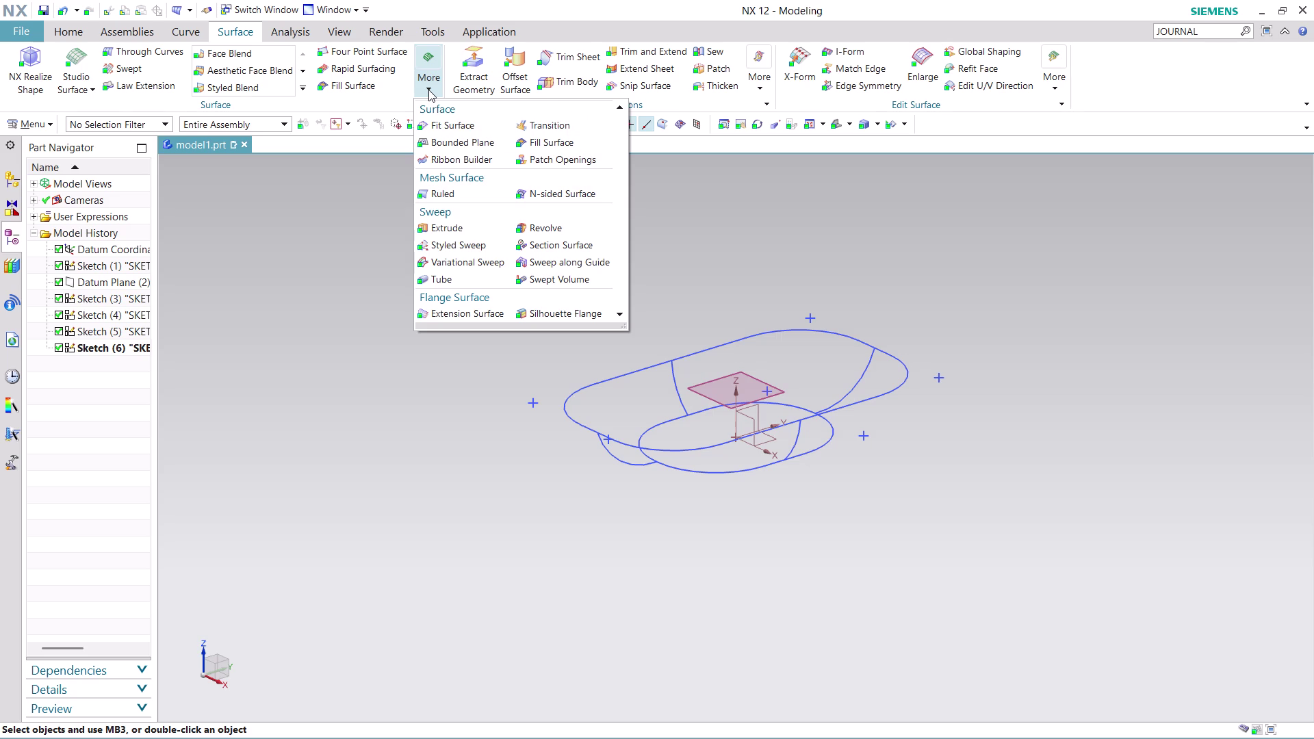
click(344, 215)
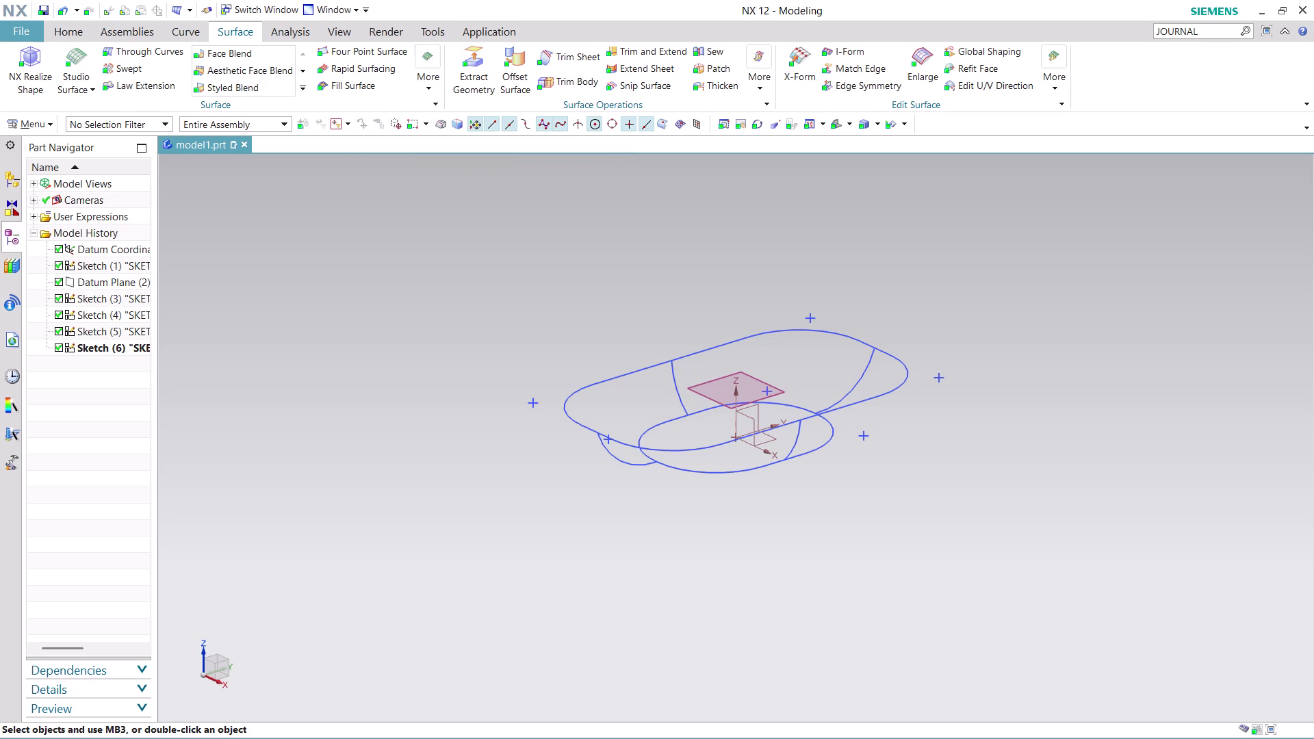
click(302, 86)
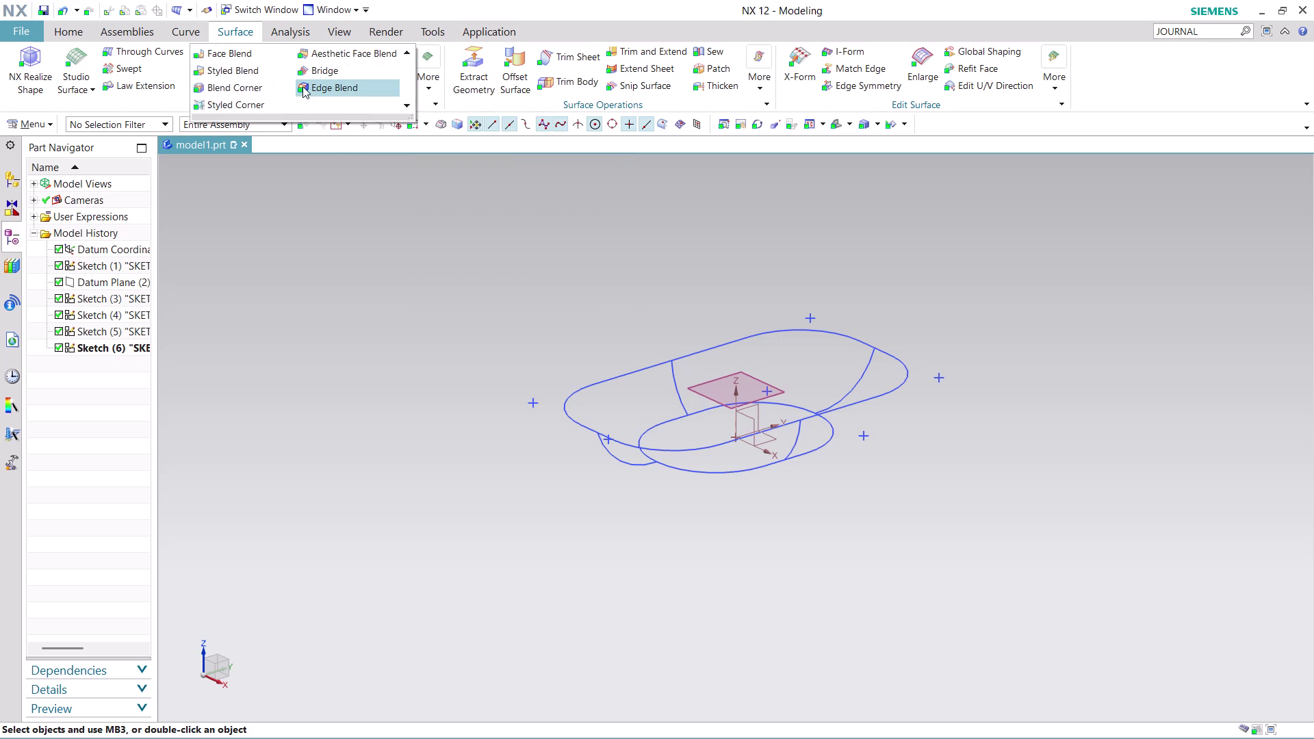
click(317, 203)
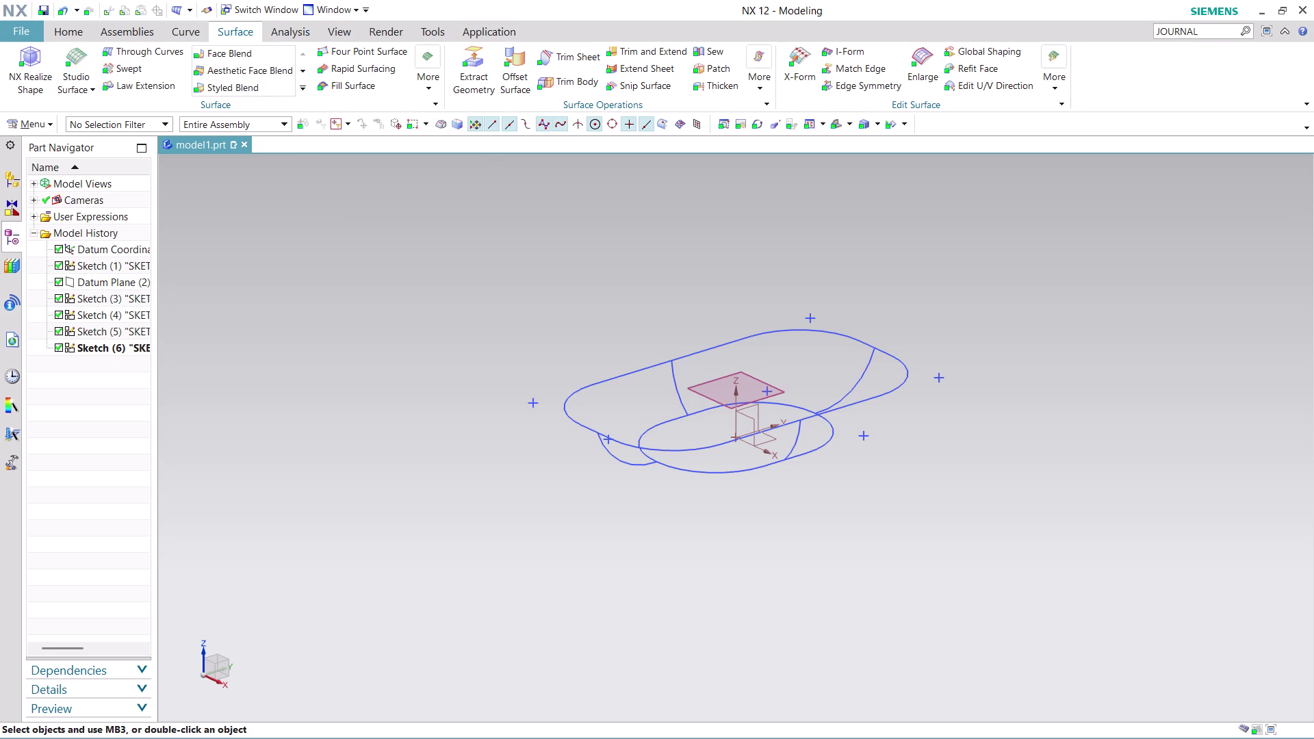
click(754, 78)
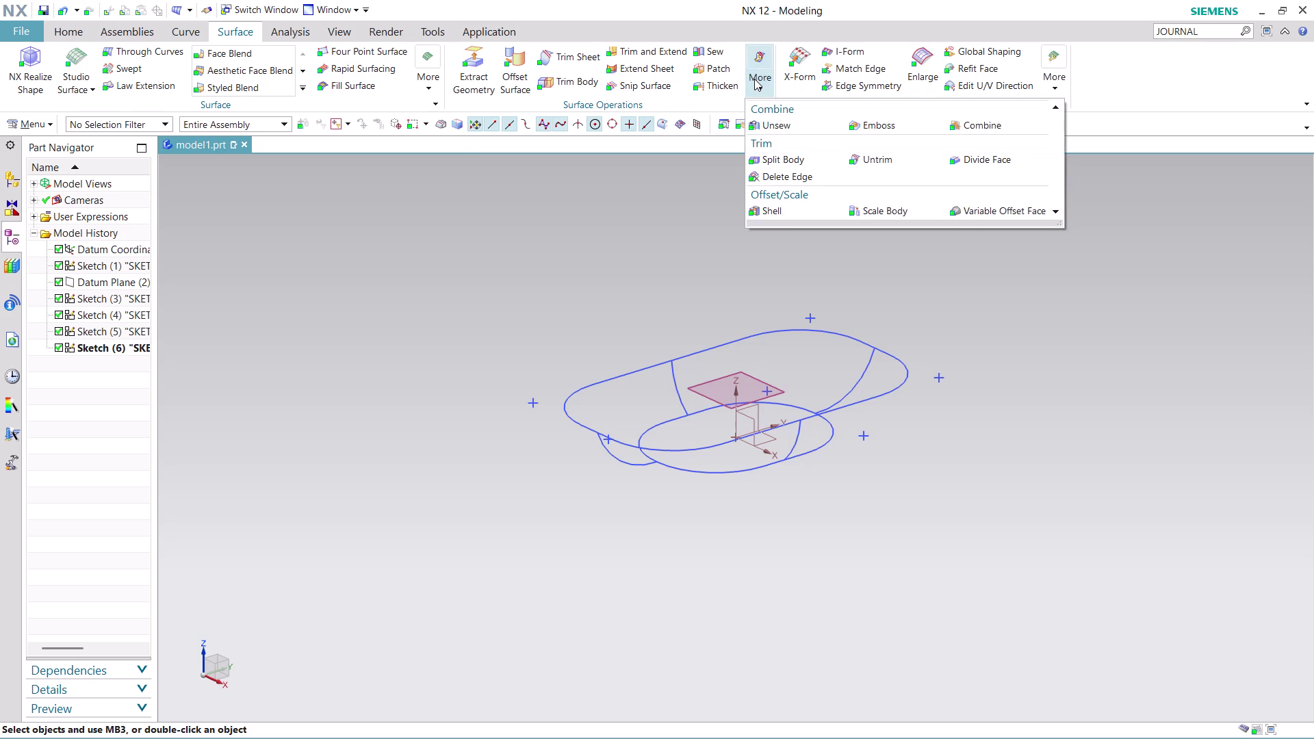
click(602, 231)
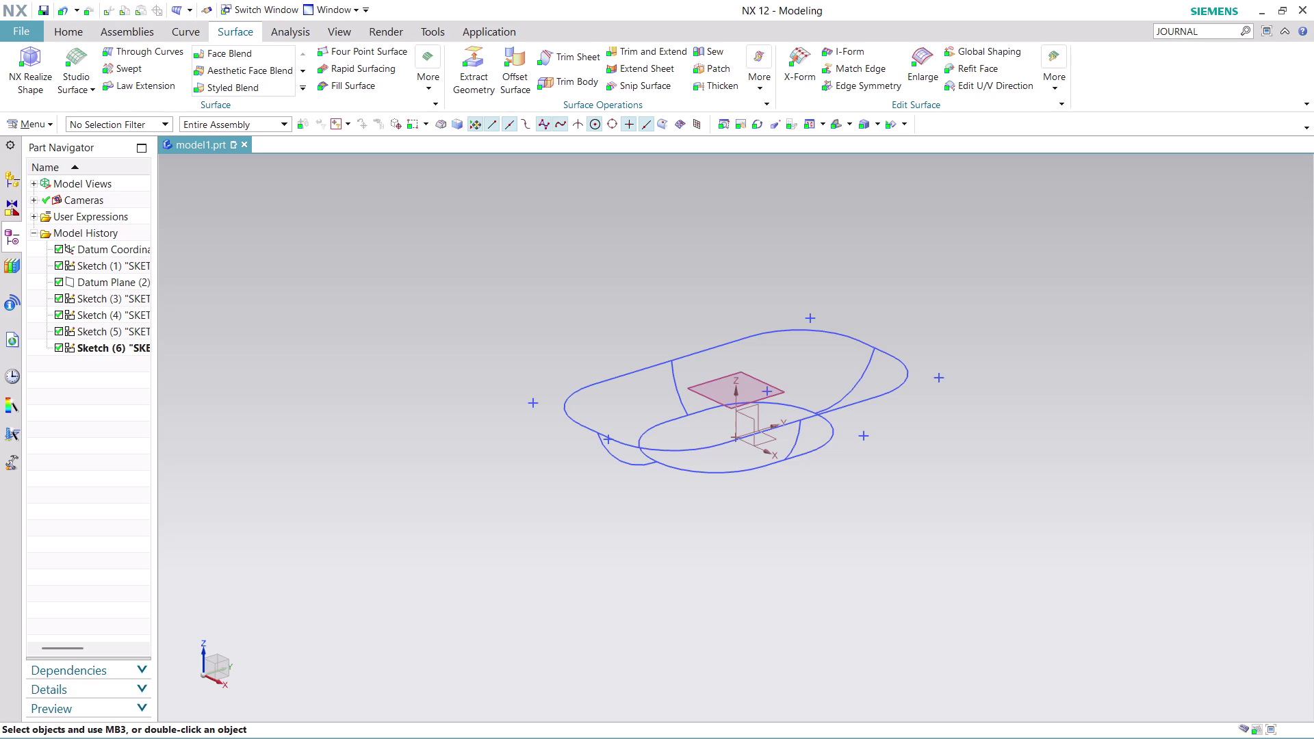